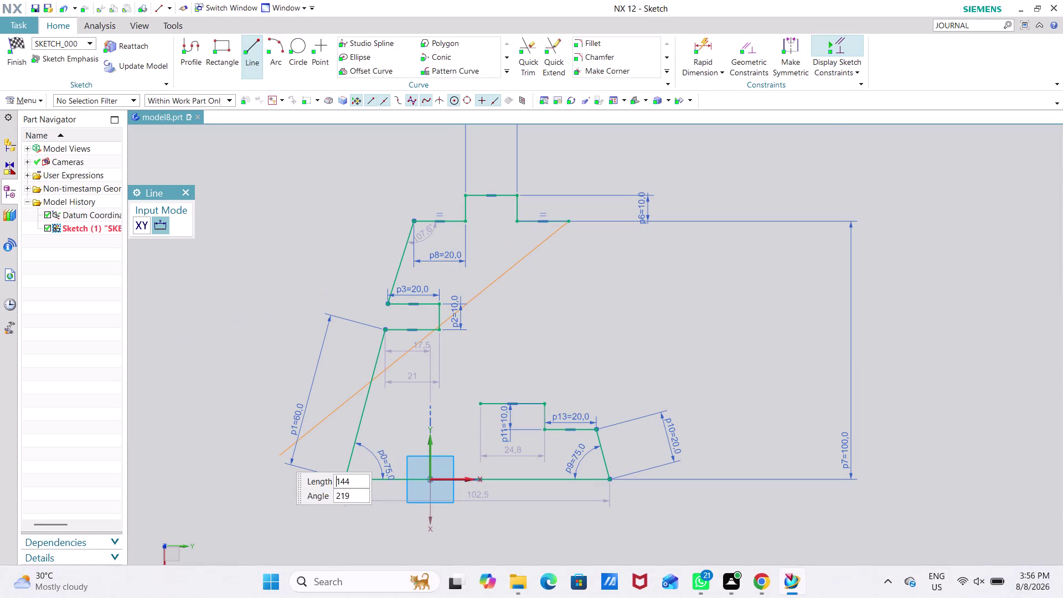
Exit line drawing and undo back until the slanted right edge is restored.
key(Escape)
key(Escape)
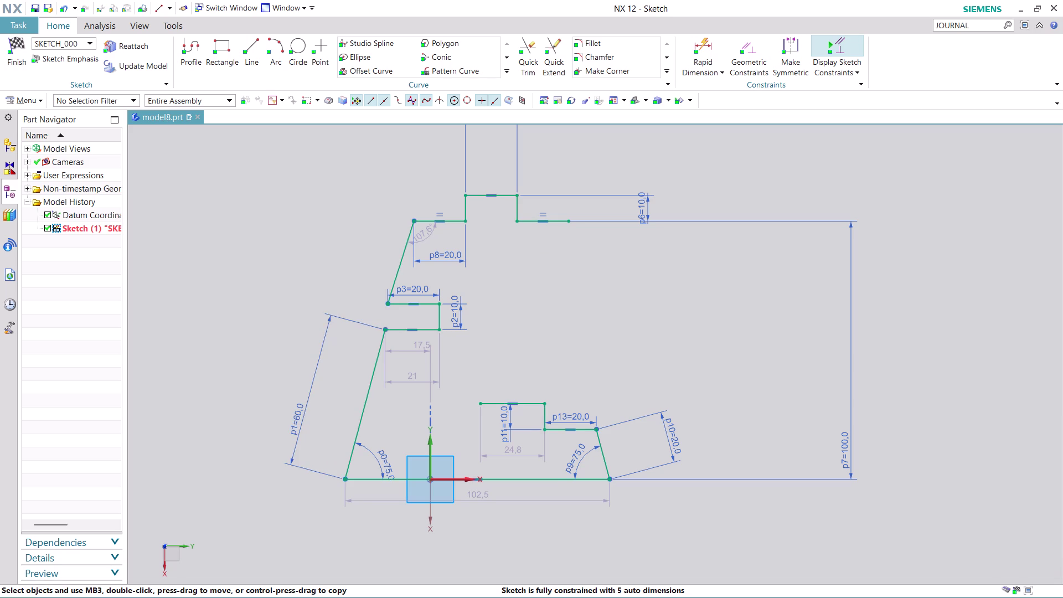
key(Escape)
key(Escape)
key(ctrl+z)
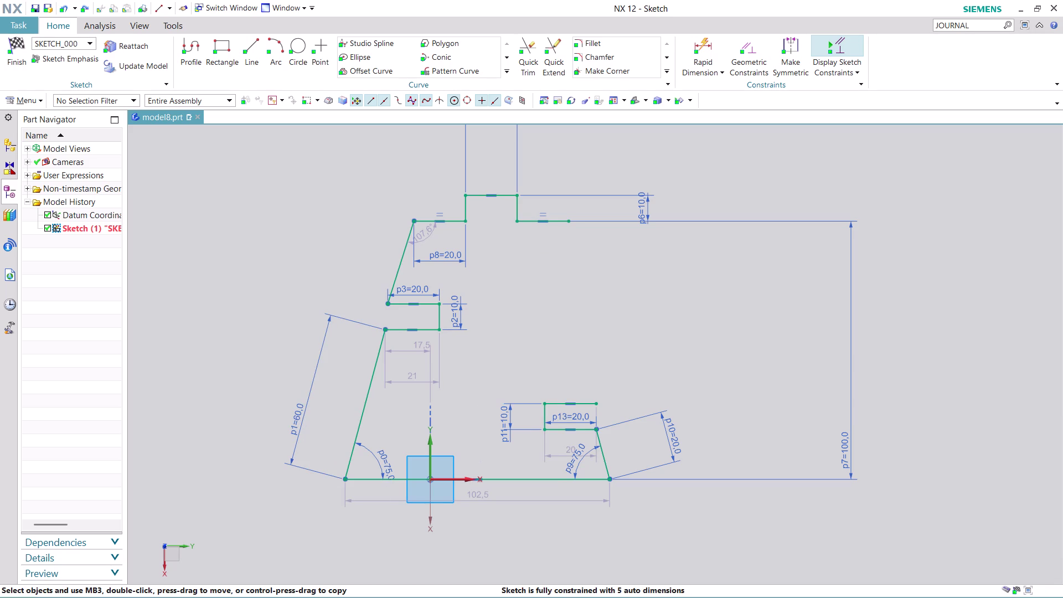
key(ctrl+z)
key(ctrl+z)
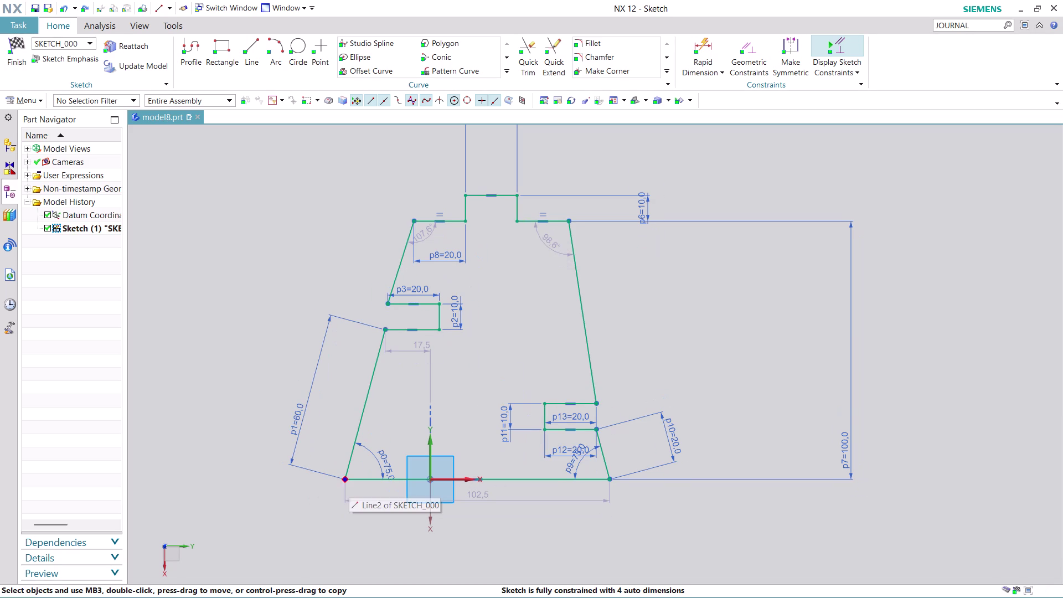
key(Escape)
Window-select every curve of the closed profile.
drag(329, 171, 616, 566)
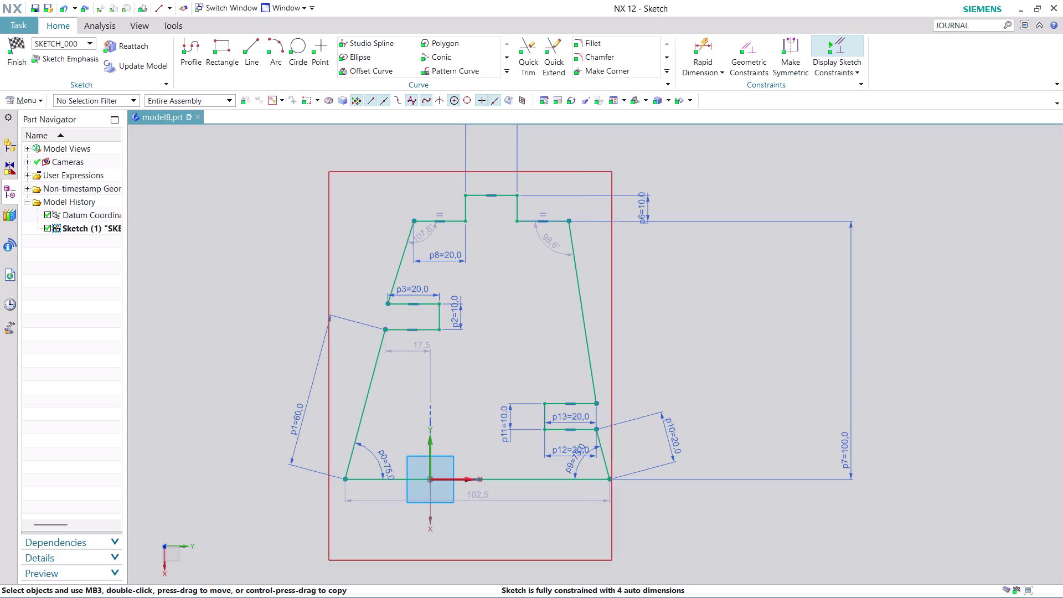
drag(617, 565, 665, 597)
drag(364, 195, 609, 532)
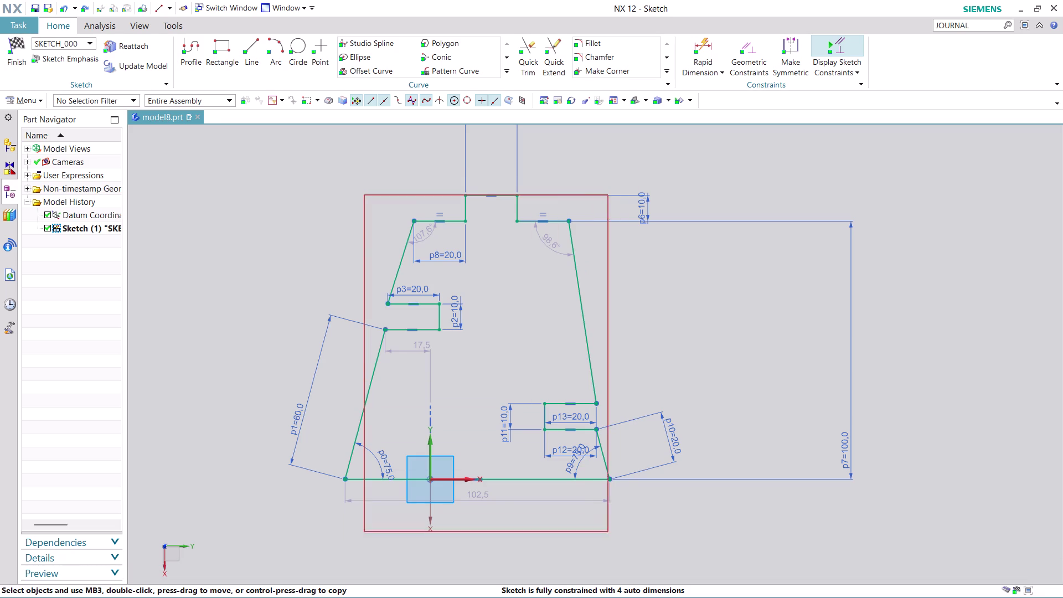
drag(609, 532, 621, 542)
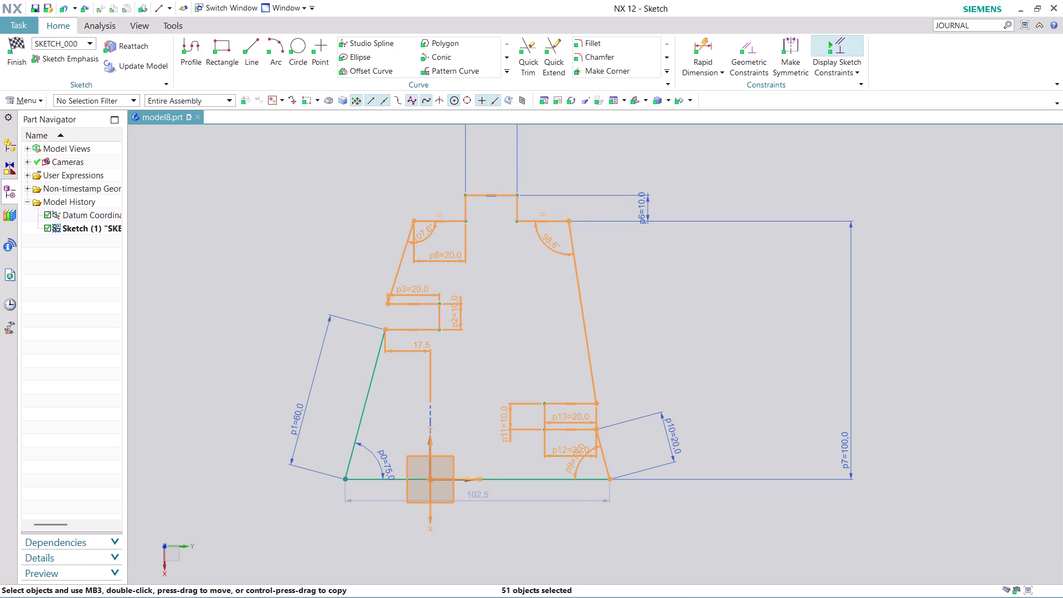
Undo recent sketch steps, removing the slanted right side edge.
key(ctrl+z)
key(ctrl+z)
key(ctrl+z)
key(ctrl+z)
key(ctrl+z)
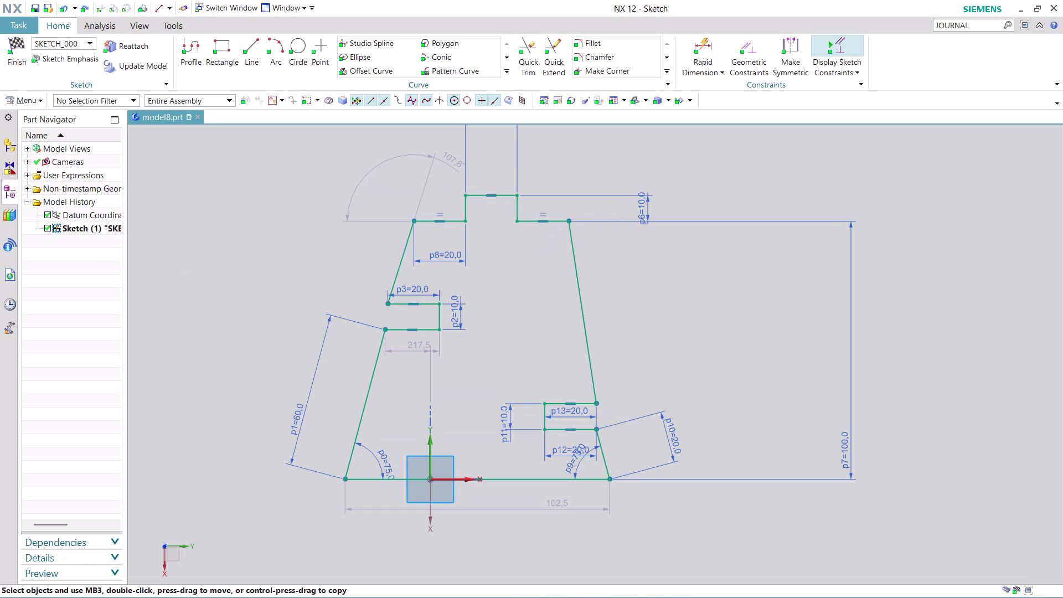
key(ctrl+z)
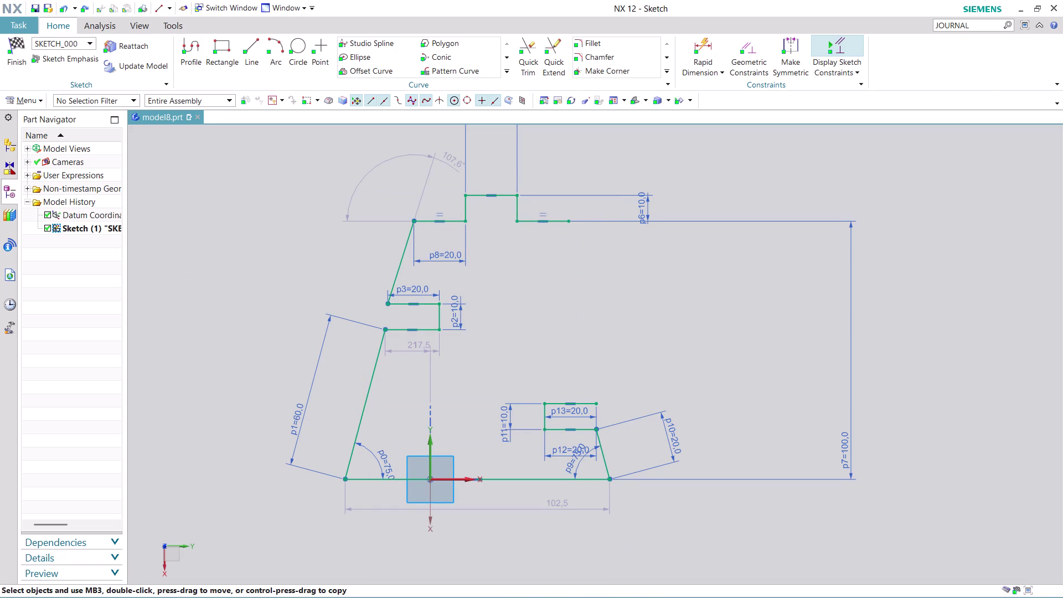
key(ctrl+z)
key(ctrl+z)
key(ctrl+z)
key(ctrl+z)
key(ctrl+z)
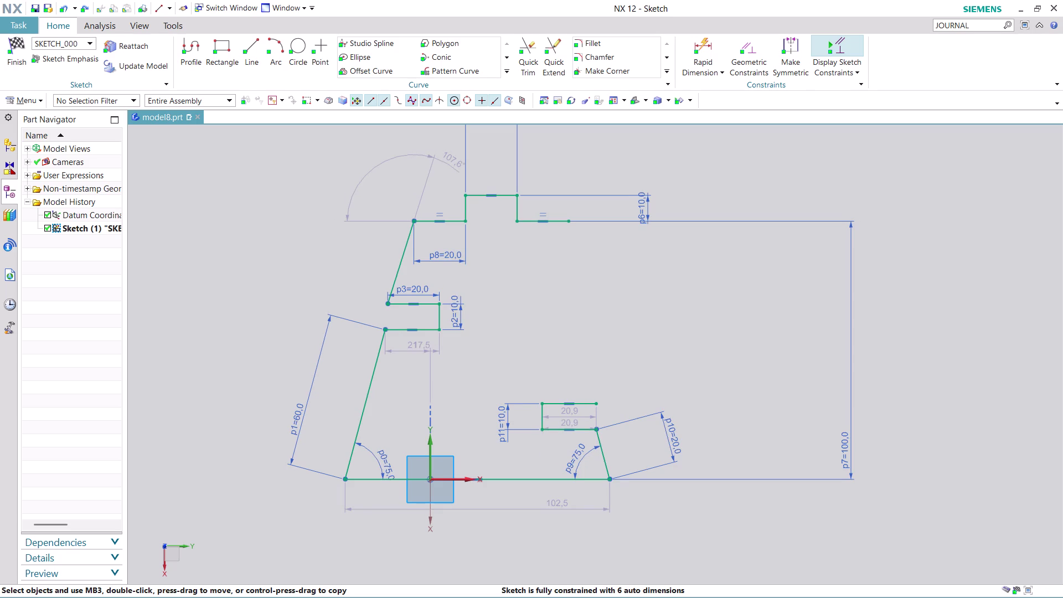
Undo further to remove the notch edges.
key(ctrl+z)
key(ctrl+z)
key(ctrl+z)
key(ctrl+z)
key(ctrl+z)
key(ctrl+z)
key(ctrl+z)
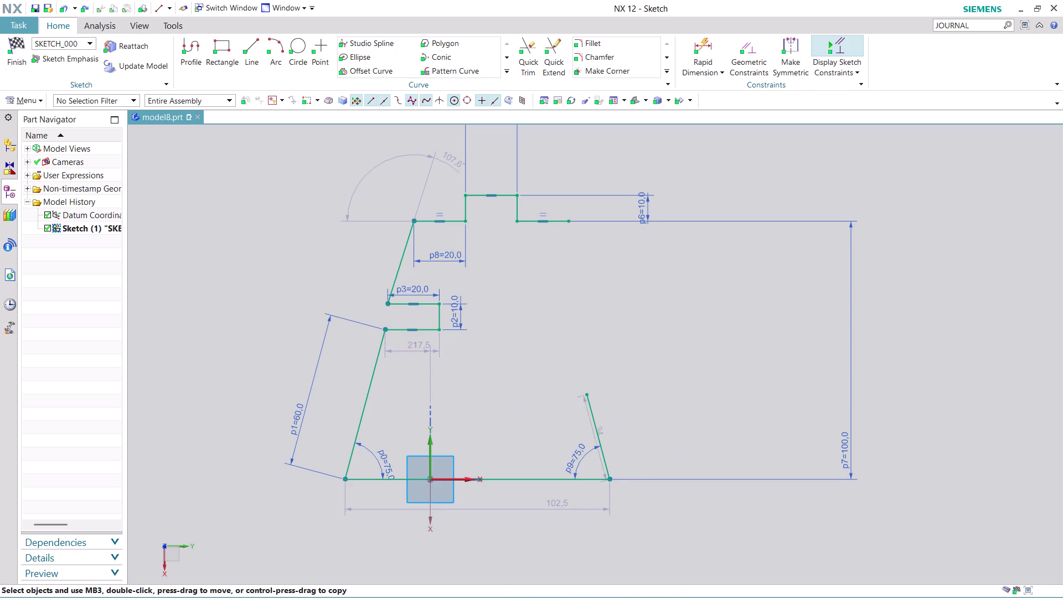
key(ctrl+z)
key(ctrl+z)
key(ctrl+z)
key(ctrl+z)
key(ctrl+z)
key(ctrl+z)
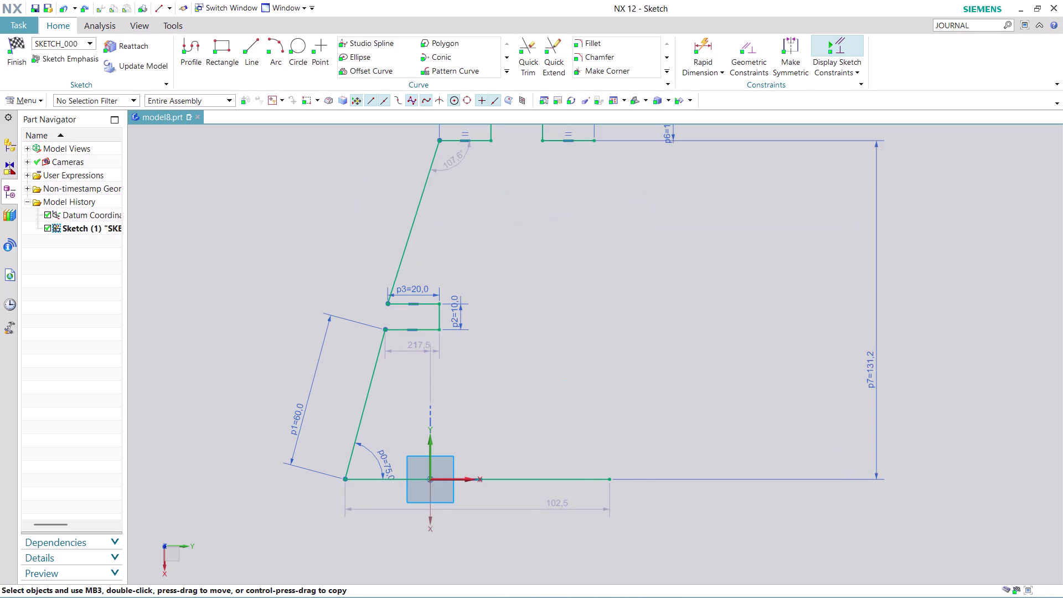
Undo further to remove the top edges of the outline.
key(ctrl+z)
key(ctrl+z)
key(ctrl+z)
key(ctrl+z)
key(ctrl+z)
key(ctrl+z)
key(ctrl+z)
key(ctrl+z)
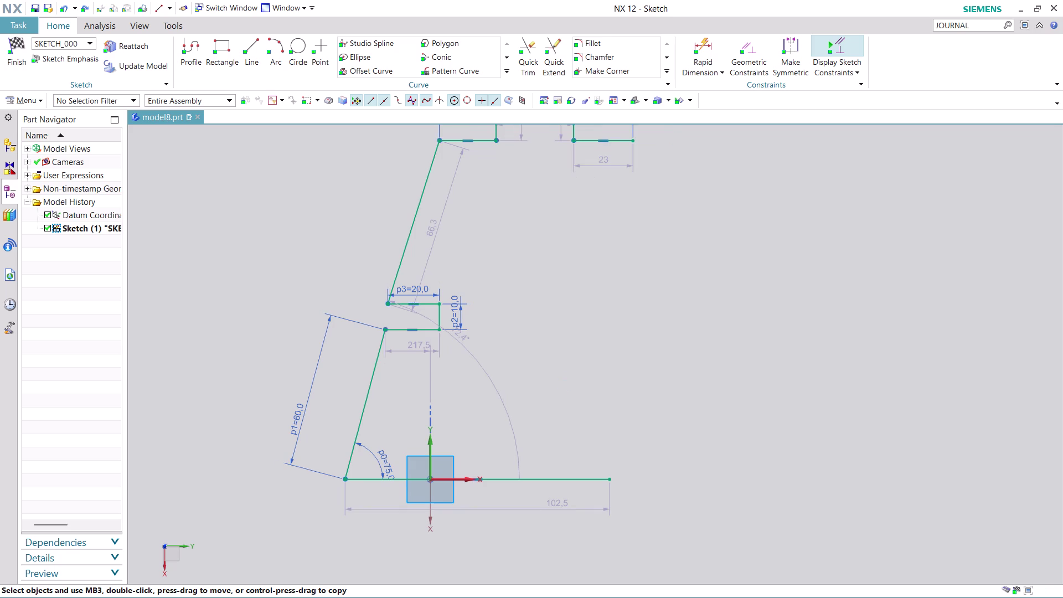
key(ctrl+z)
key(ctrl+z)
key(ctrl+z)
key(ctrl+z)
key(ctrl+z)
key(ctrl+z)
key(ctrl+z)
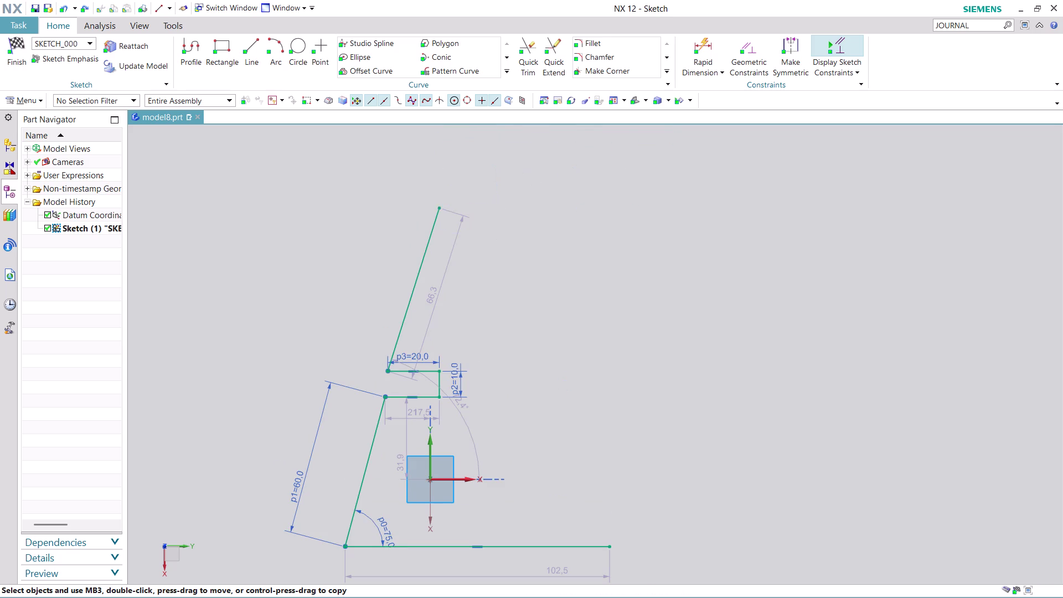
Undo the side step edges, leaving only the left slanted side and base line.
key(ctrl+z)
key(ctrl+z)
key(ctrl+z)
key(ctrl+z)
key(ctrl+z)
key(ctrl+z)
key(ctrl+z)
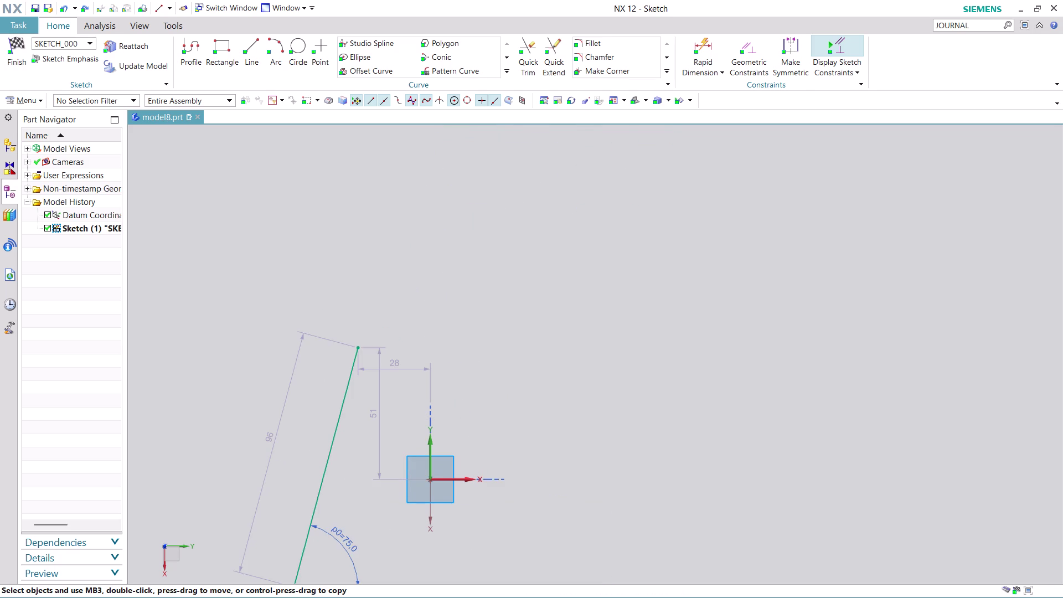
Drag the left corner farther left and pull the base line's right end back to about 87.5.
scroll(down, 3)
scroll(up, 3)
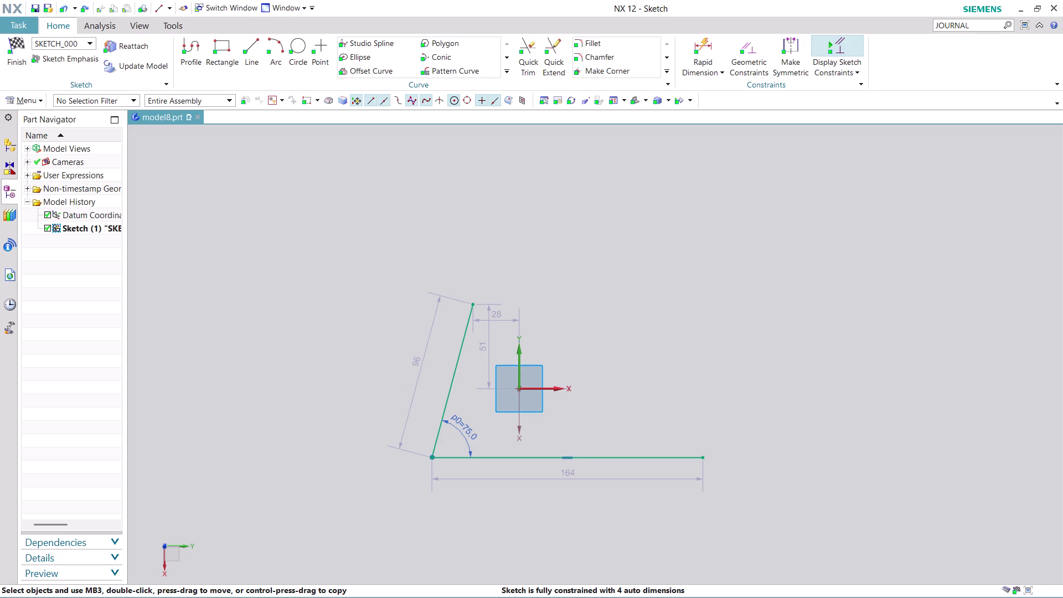
drag(450, 382, 321, 329)
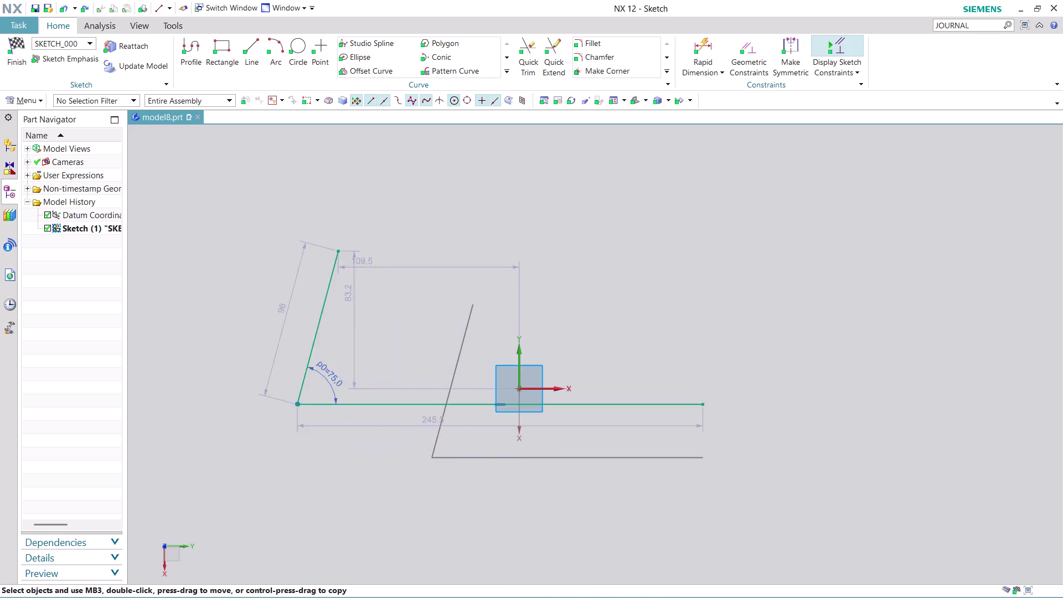
drag(321, 329, 171, 324)
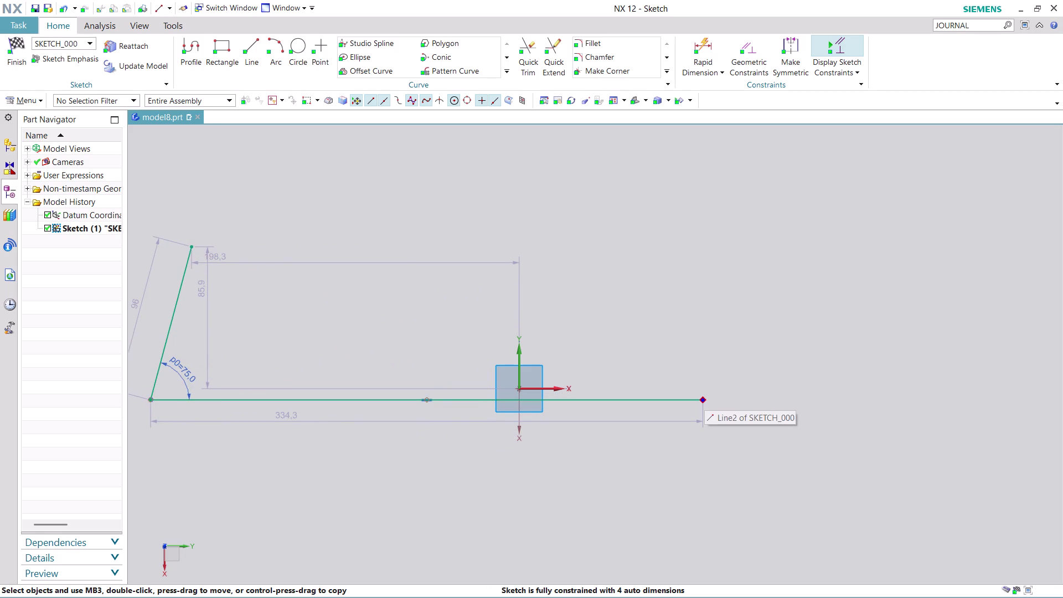
drag(702, 400, 297, 396)
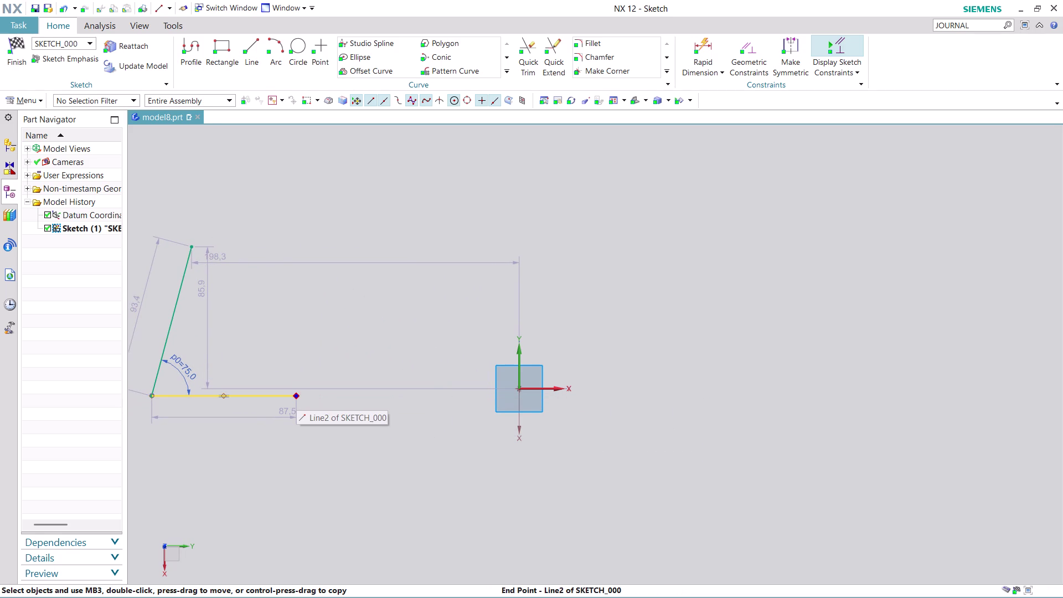
Zoom and pan to frame the shortened sketch.
scroll(down, 3)
scroll(up, 3)
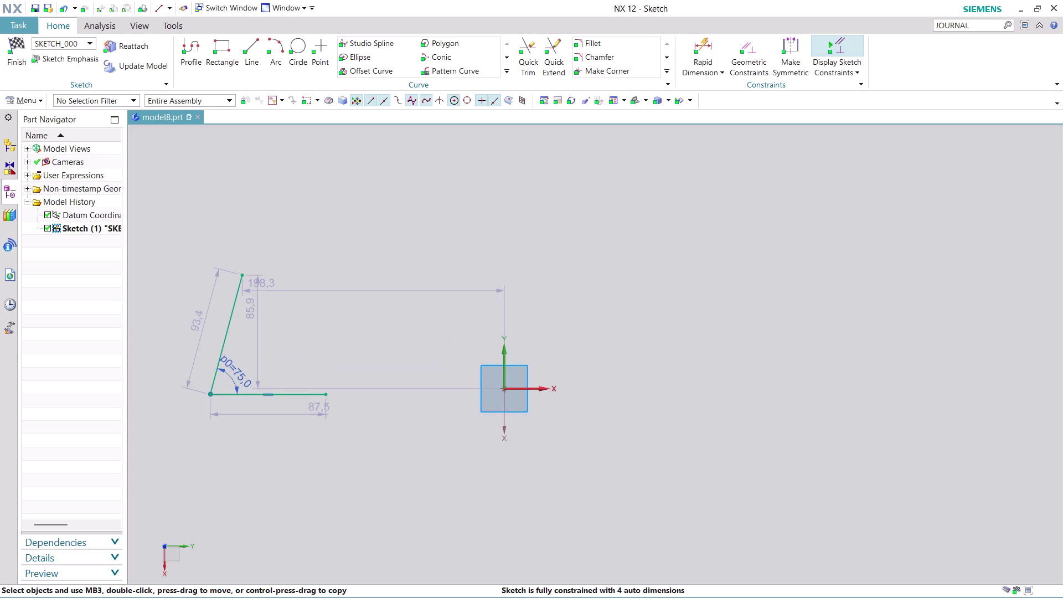
scroll(up, 3)
scroll(down, 3)
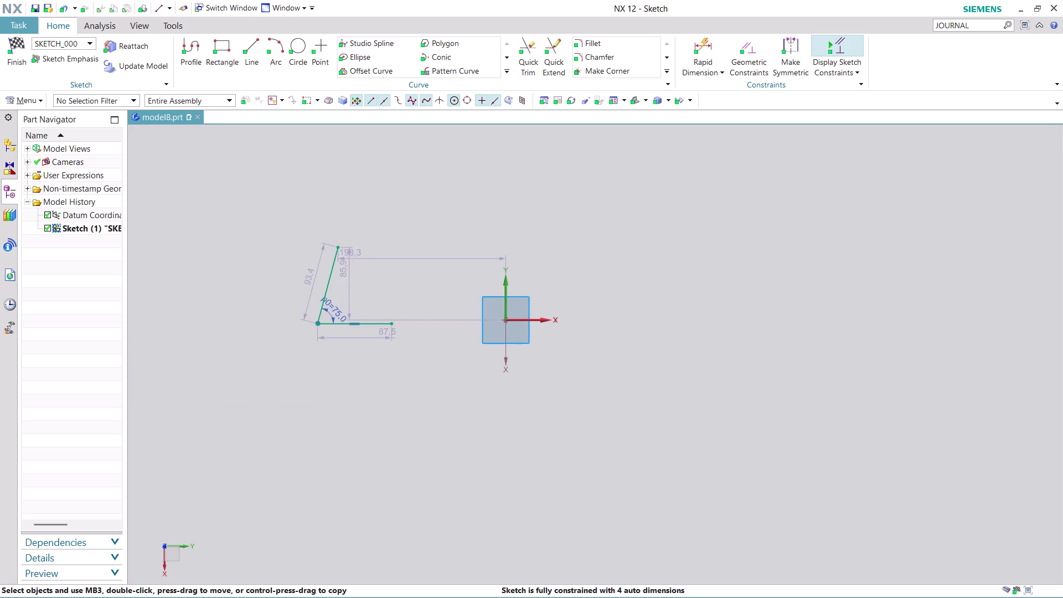
scroll(down, 3)
middle_drag(520, 195, 546, 289)
scroll(up, 3)
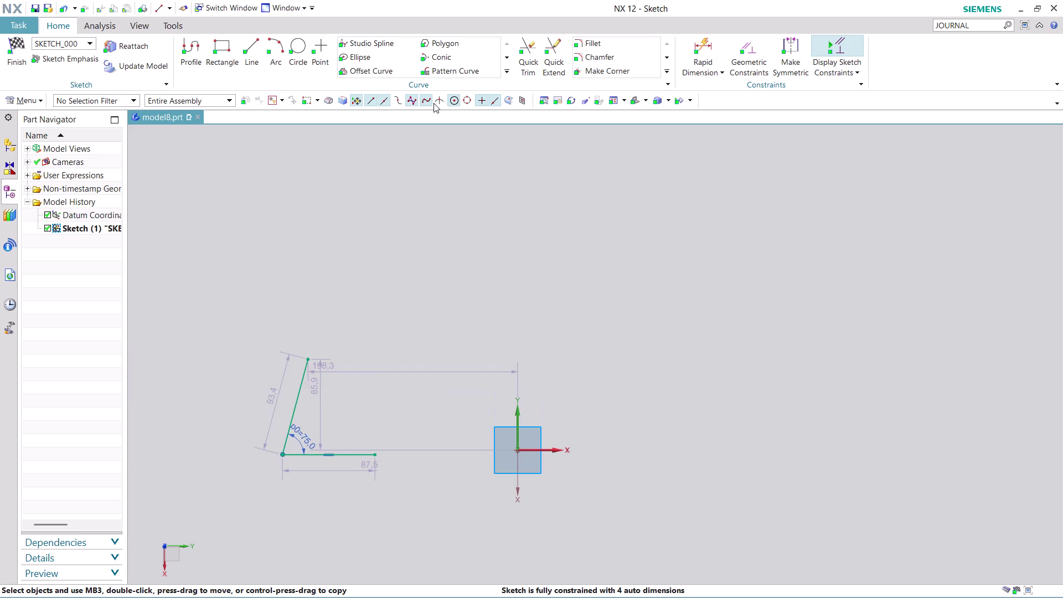
click(187, 46)
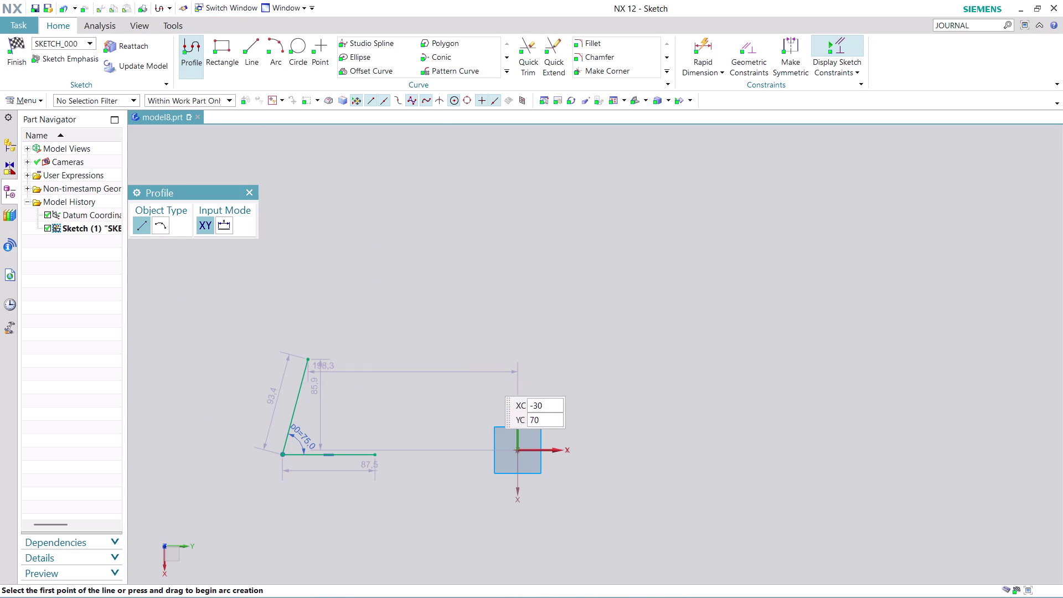
Draw a 265-long vertical line up from the origin and convert it to reference.
click(518, 453)
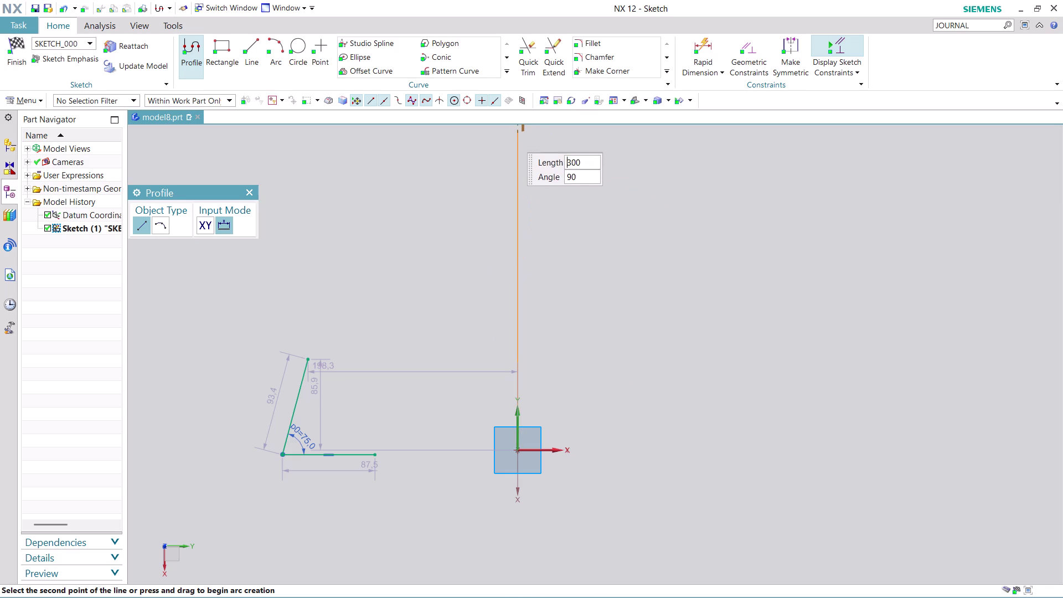
click(522, 168)
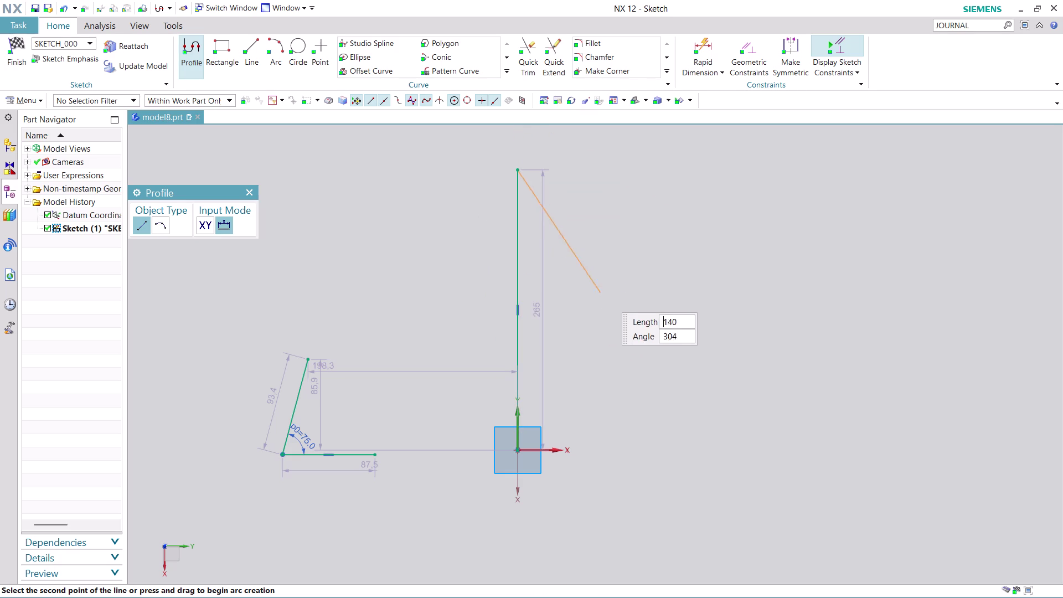
key(Escape)
key(Escape)
right_click(516, 237)
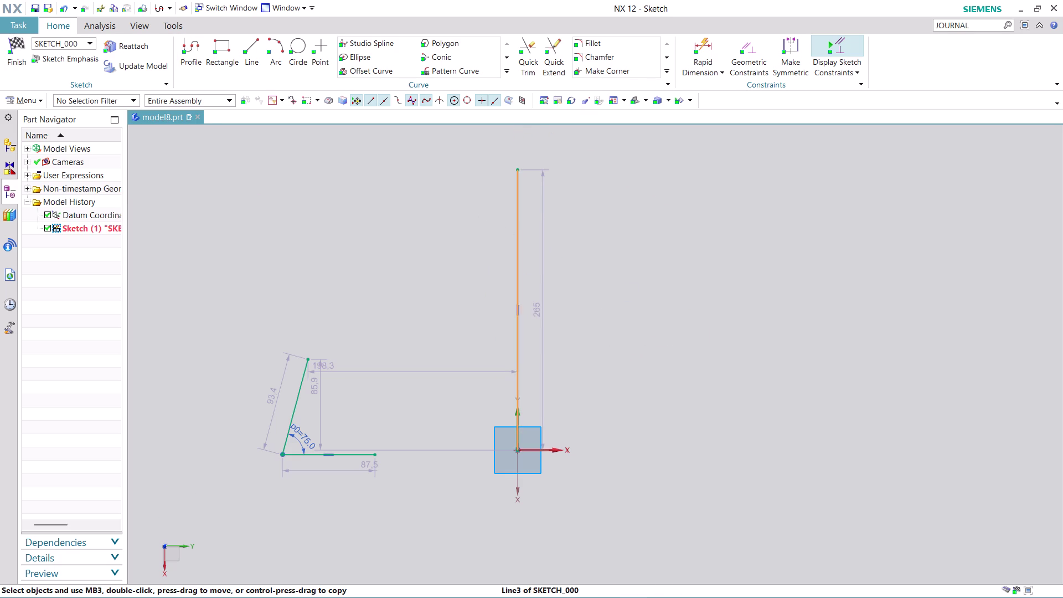
click(599, 387)
scroll(down, 3)
scroll(up, 3)
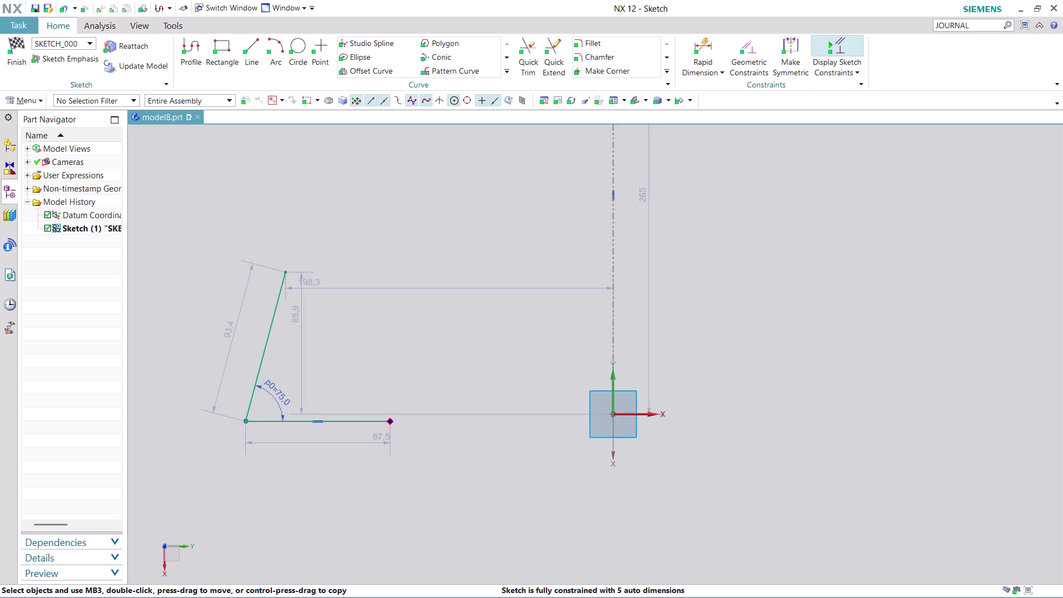
Stretch the base line's end back onto the sketch origin and reframe the view.
drag(390, 423, 592, 418)
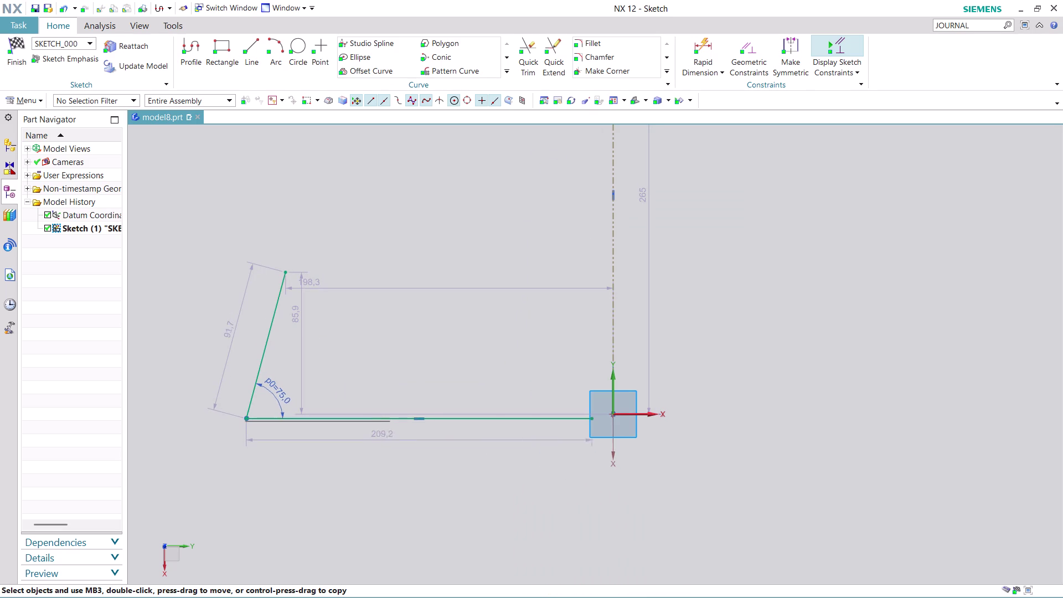
drag(592, 419, 619, 400)
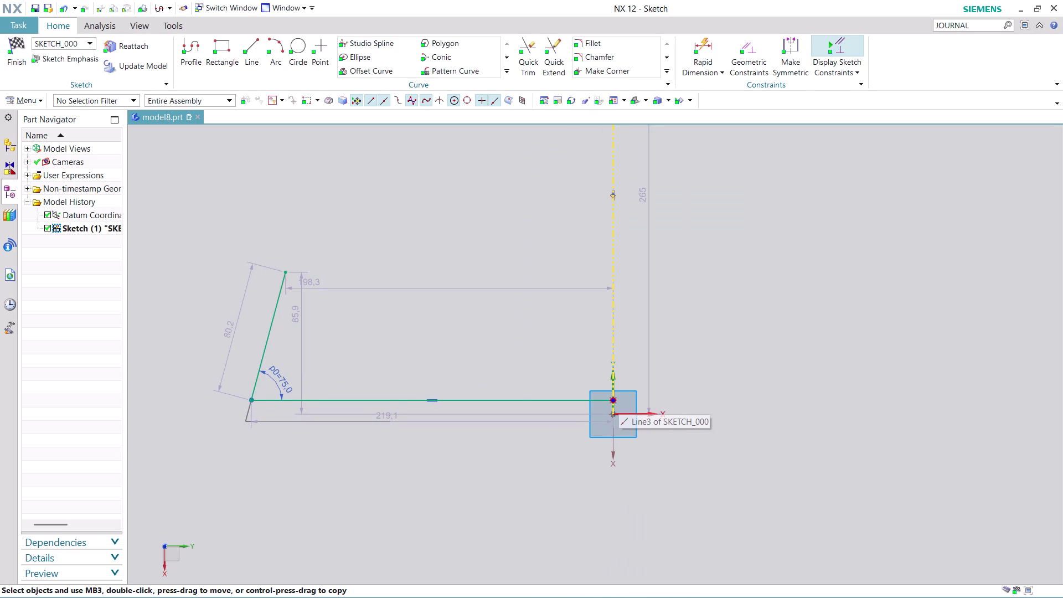
drag(618, 400, 616, 401)
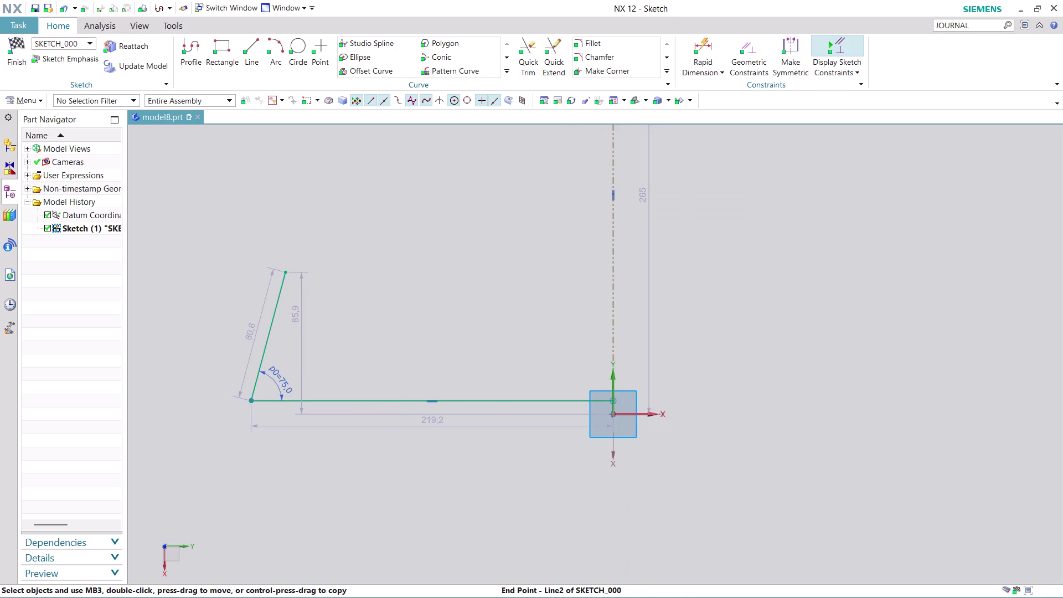
scroll(down, 3)
scroll(up, 3)
scroll(down, 3)
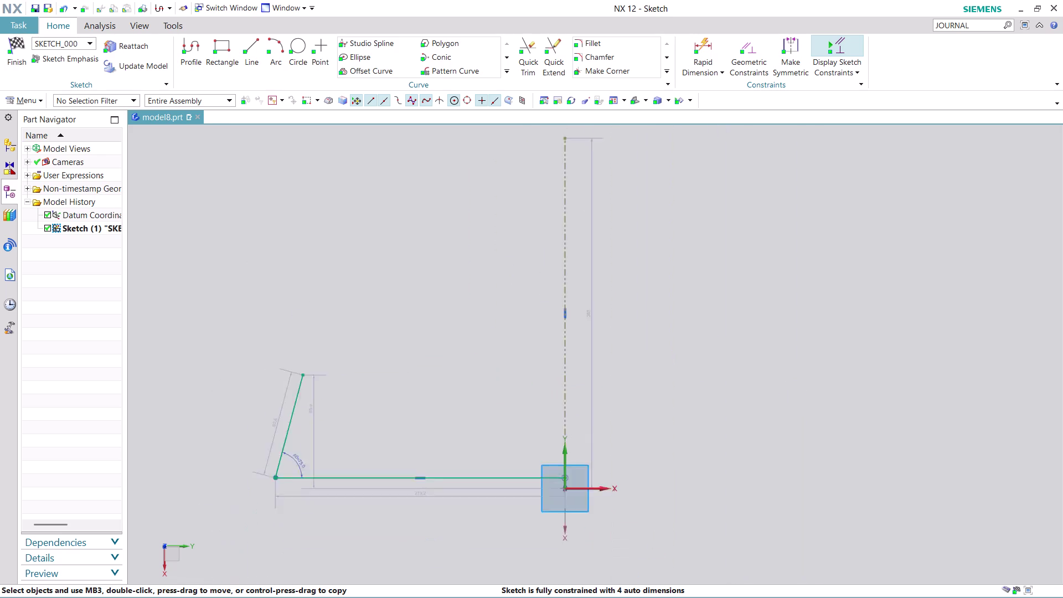
scroll(down, 3)
drag(324, 361, 416, 360)
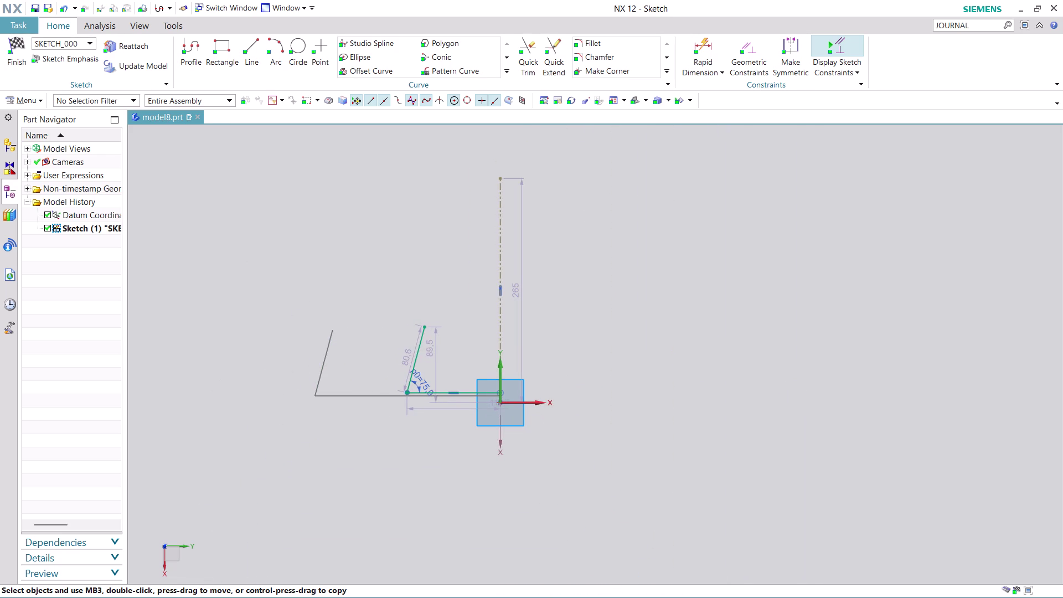
drag(416, 360, 390, 361)
scroll(up, 3)
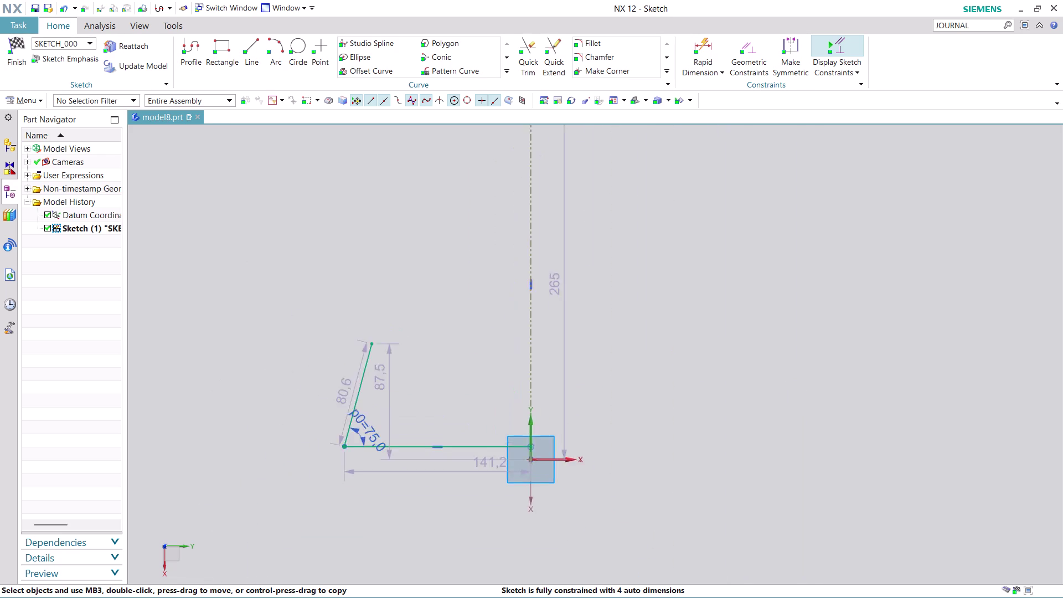
scroll(up, 3)
scroll(down, 3)
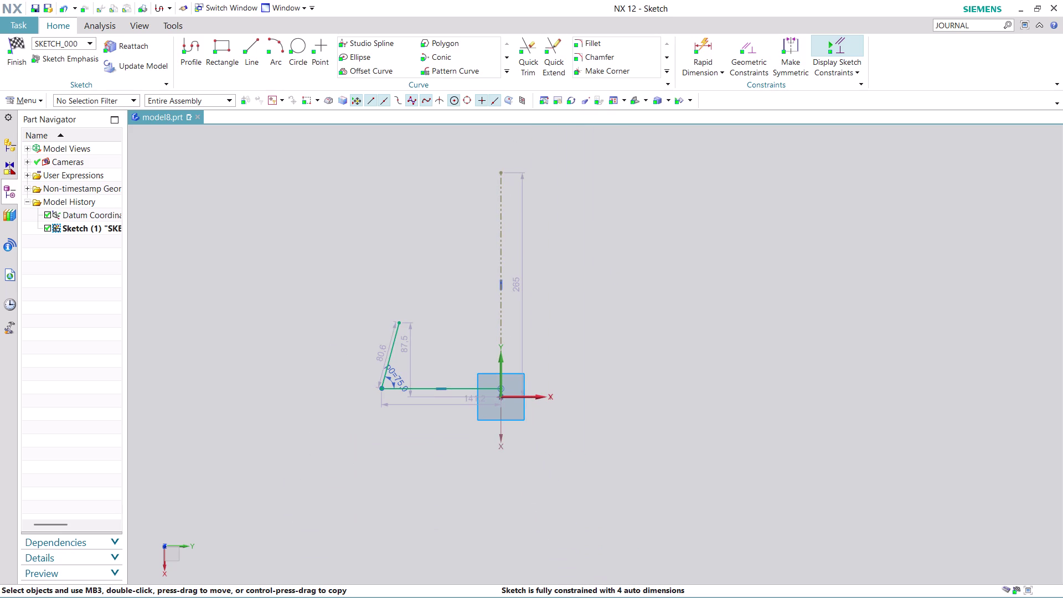
scroll(up, 3)
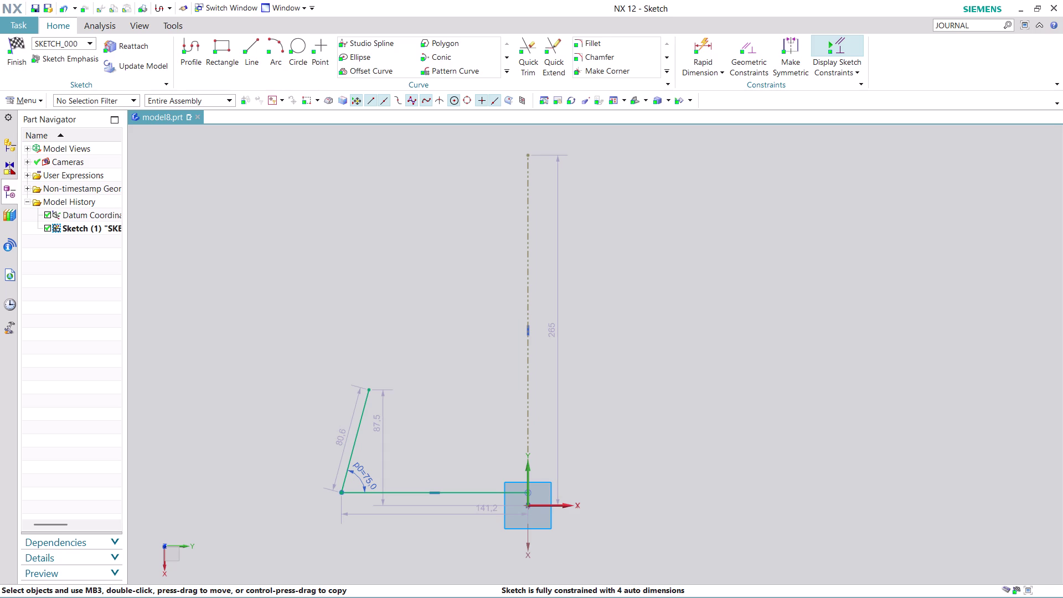
Stretch the 75° slanted side's top end upward to about 215 tall.
drag(366, 390, 384, 286)
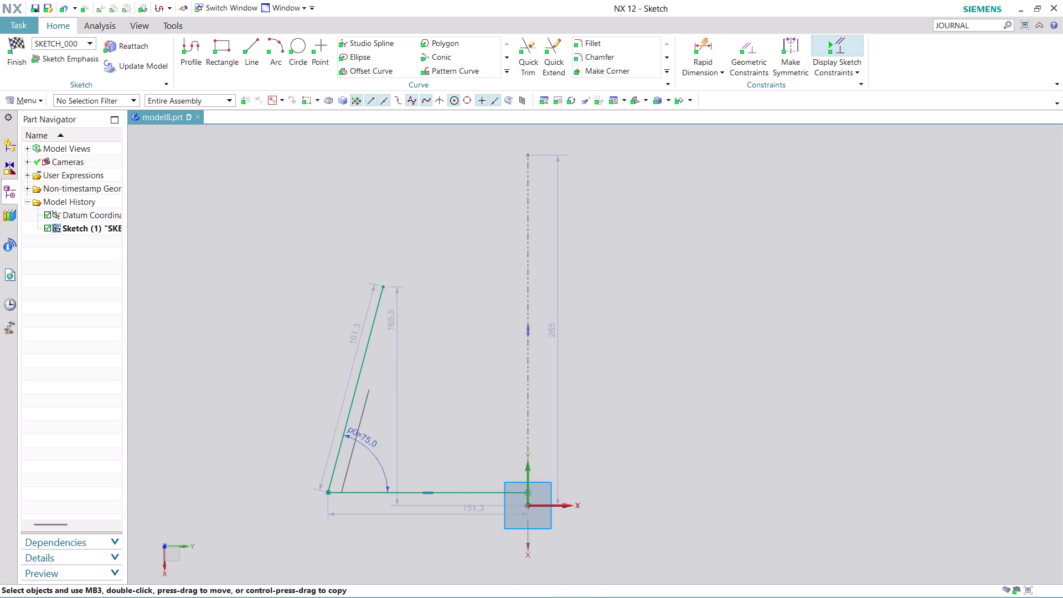
drag(384, 286, 409, 224)
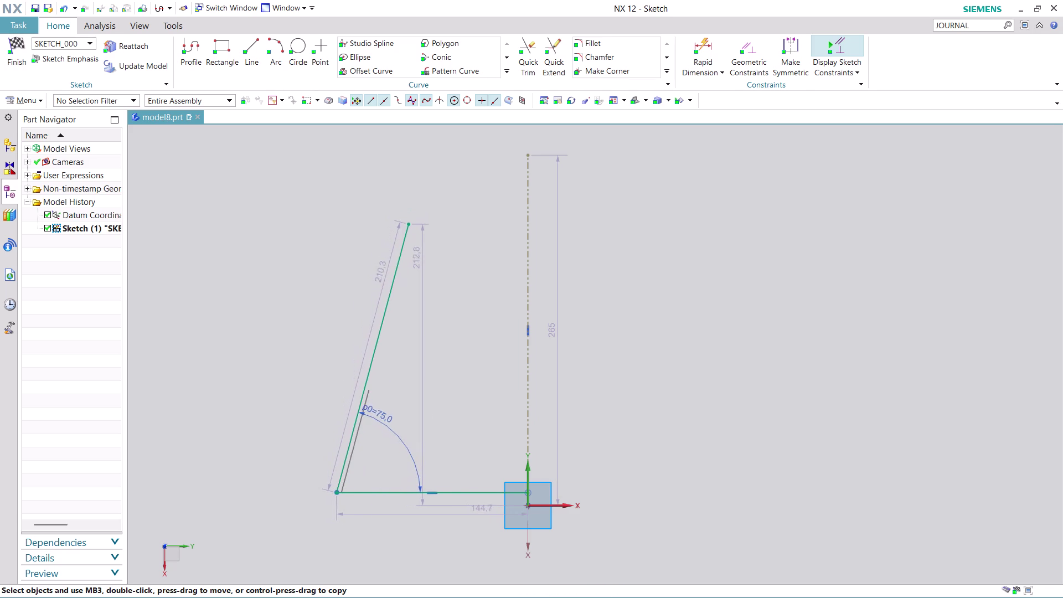
drag(409, 223, 409, 242)
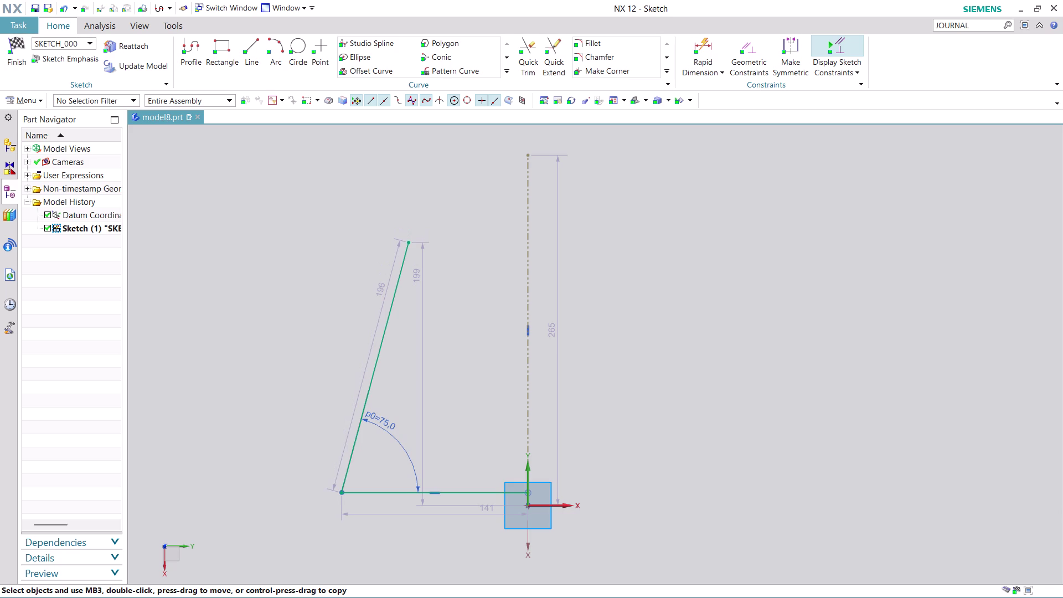
drag(408, 242, 408, 239)
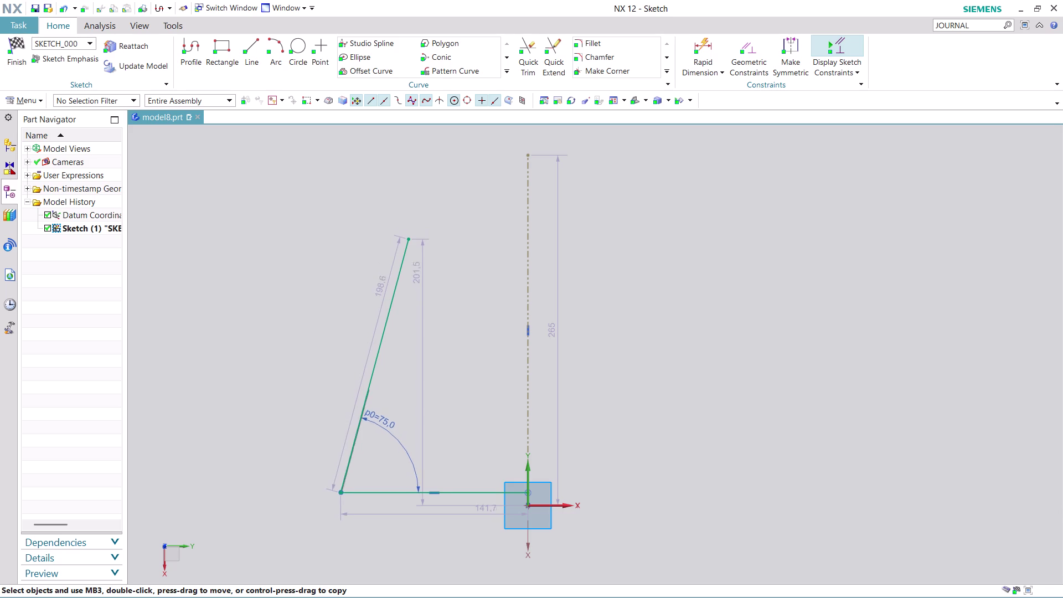
drag(408, 239, 408, 222)
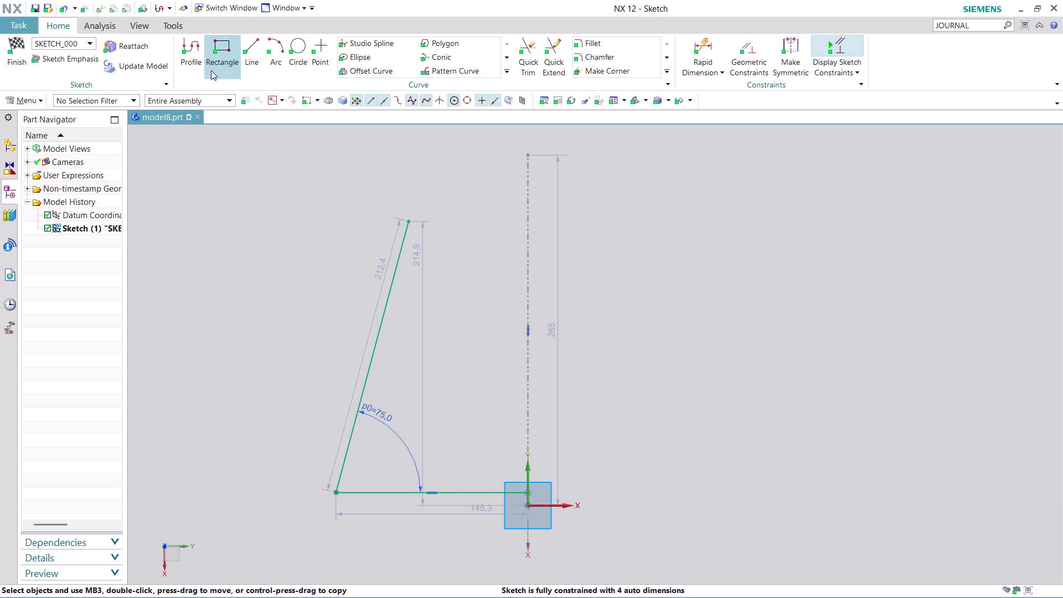
click(185, 45)
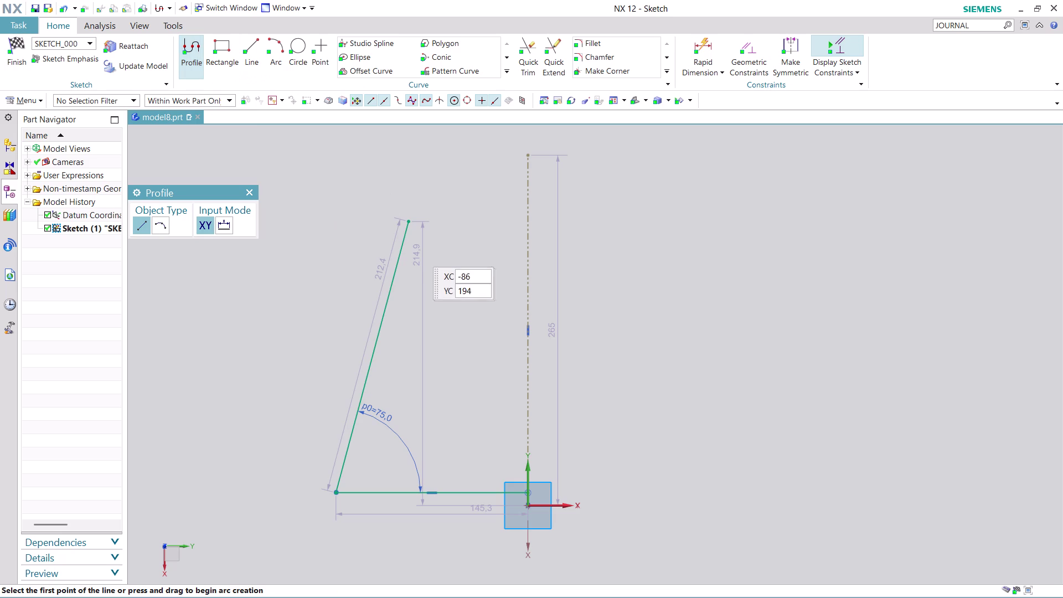
Draw a horizontal ledge, short vertical step and top line ending on the centreline.
click(410, 222)
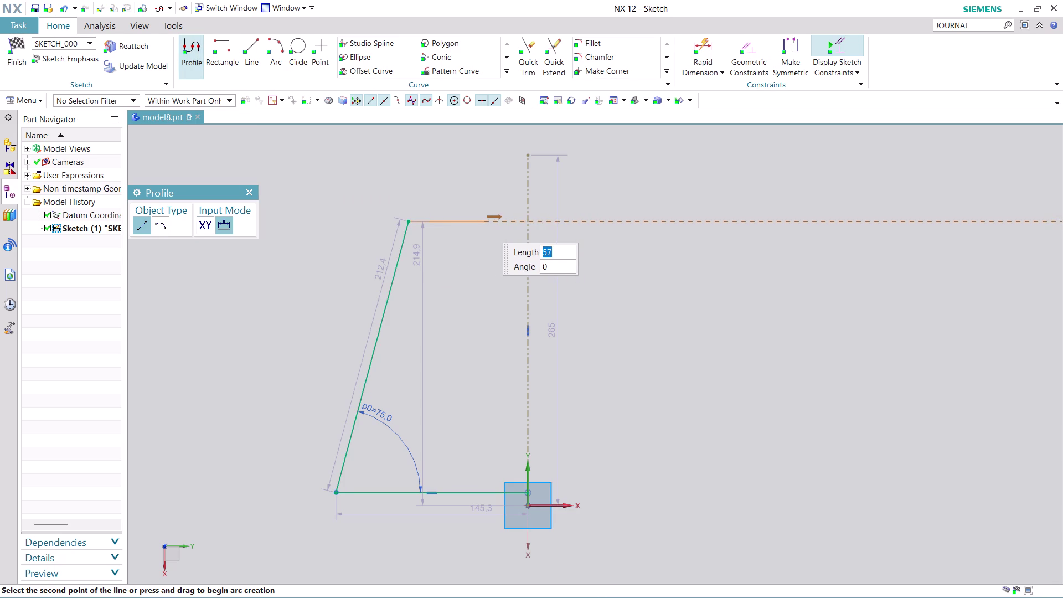
click(474, 227)
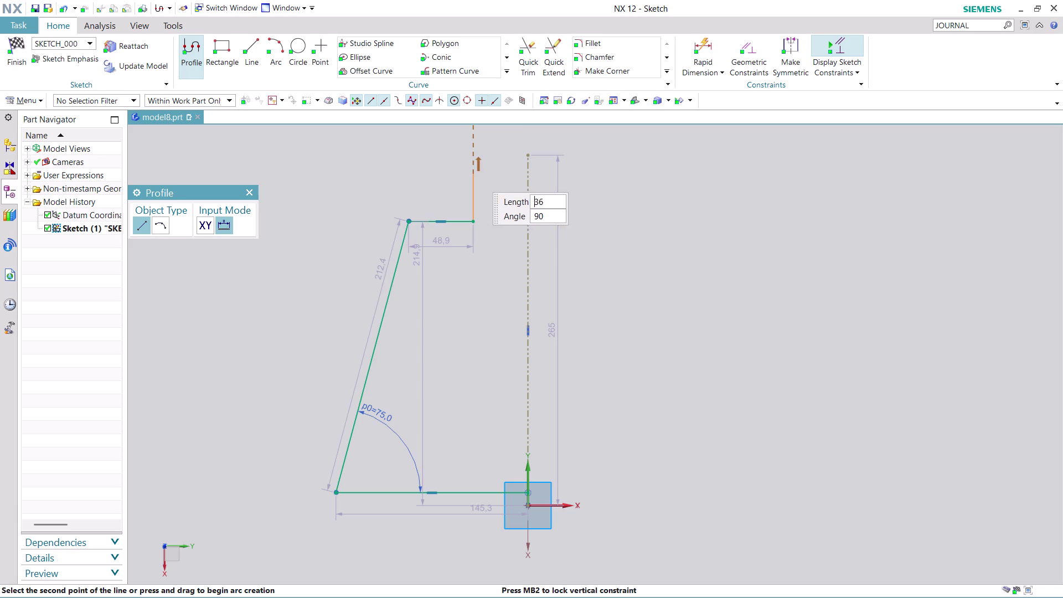
click(477, 183)
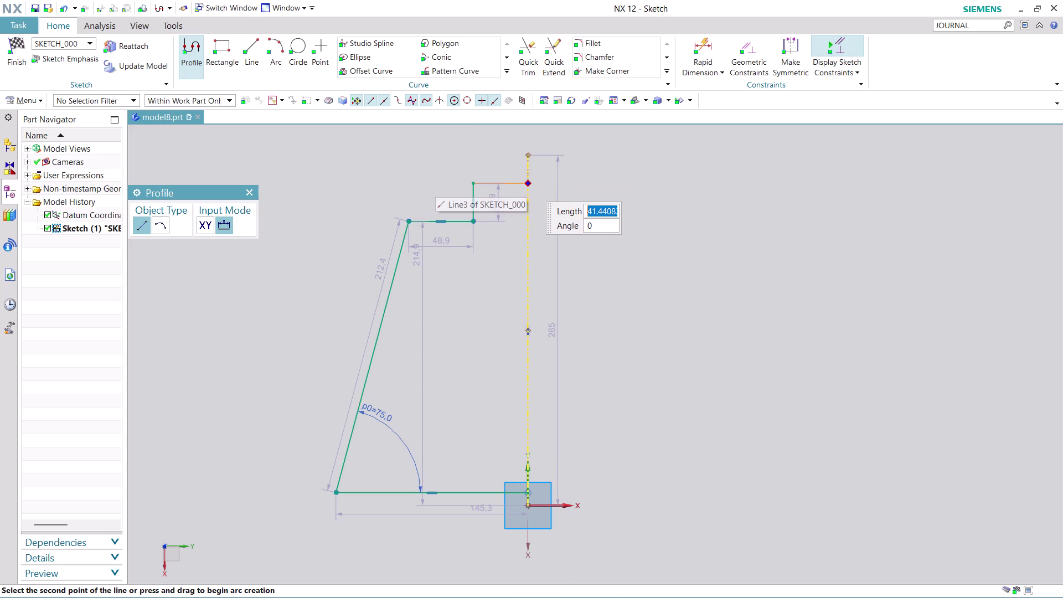
click(528, 184)
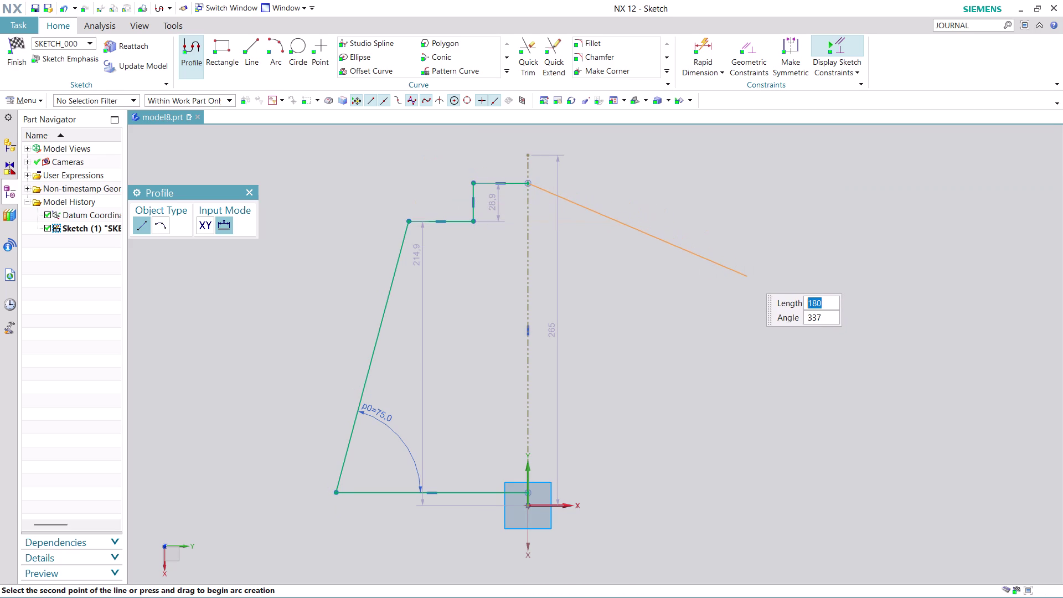
key(Escape)
key(Escape)
scroll(up, 3)
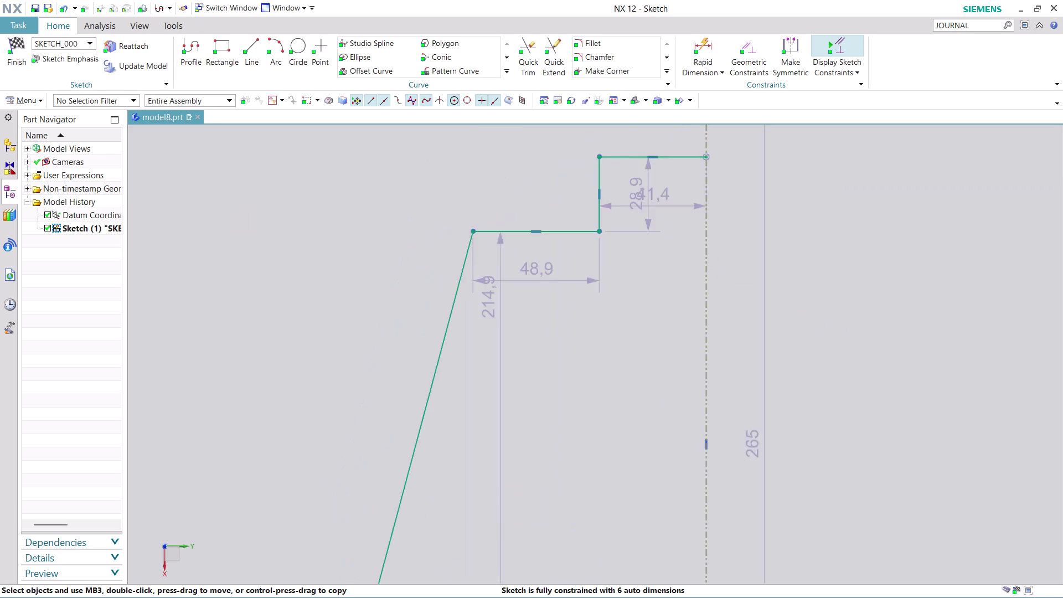
scroll(down, 3)
scroll(up, 3)
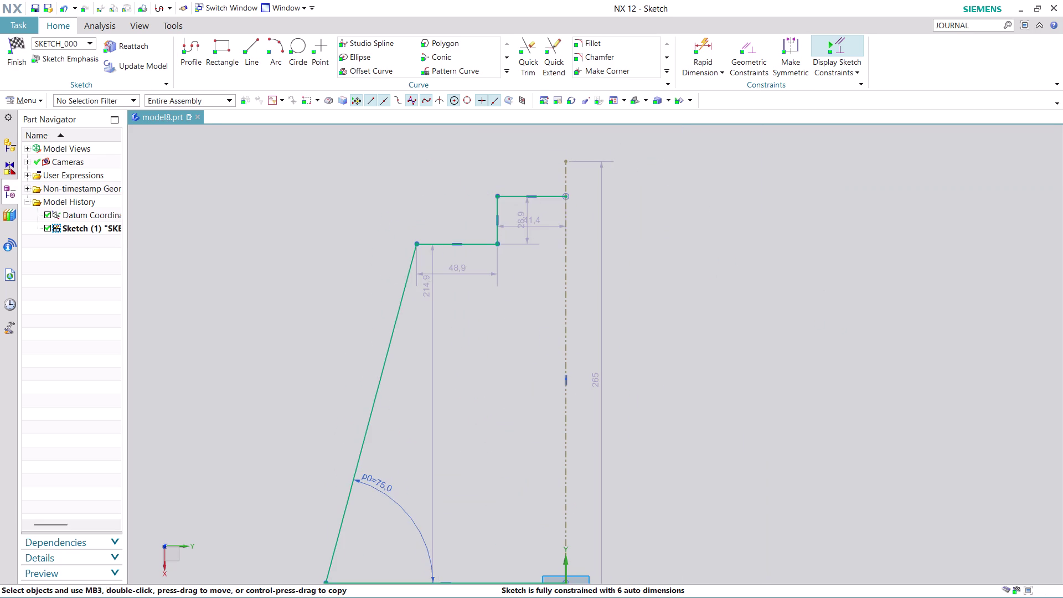
scroll(down, 3)
scroll(up, 3)
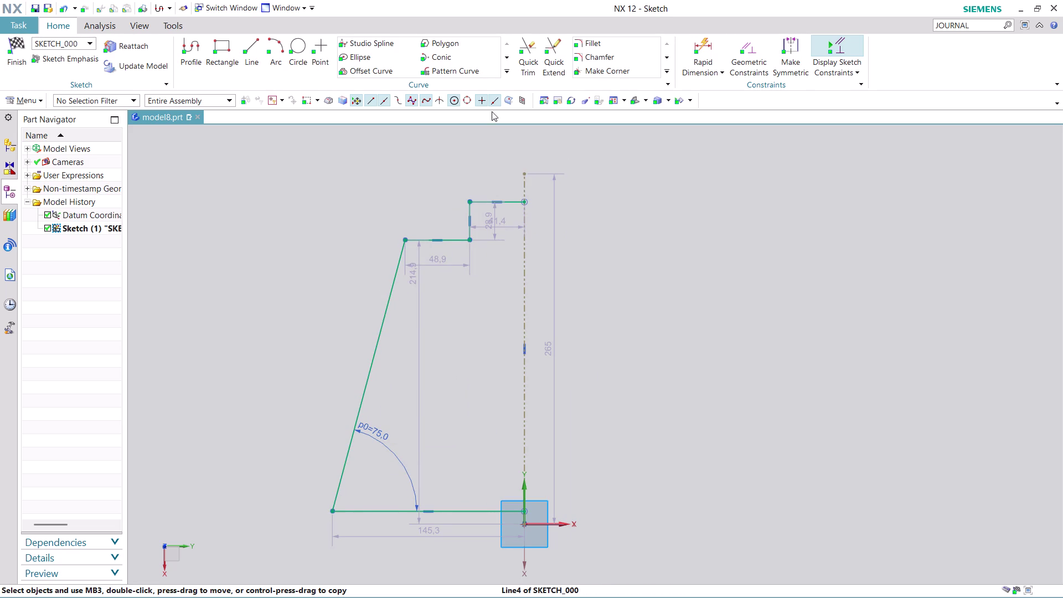
click(700, 38)
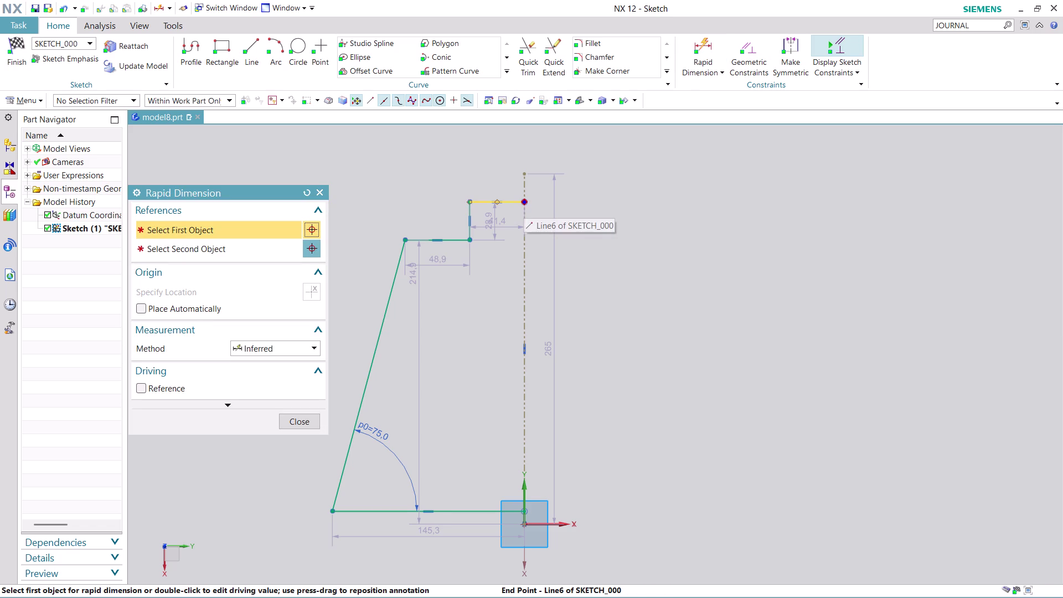
Dimension the top corner's horizontal distance to the centreline as 30.
click(525, 203)
click(407, 240)
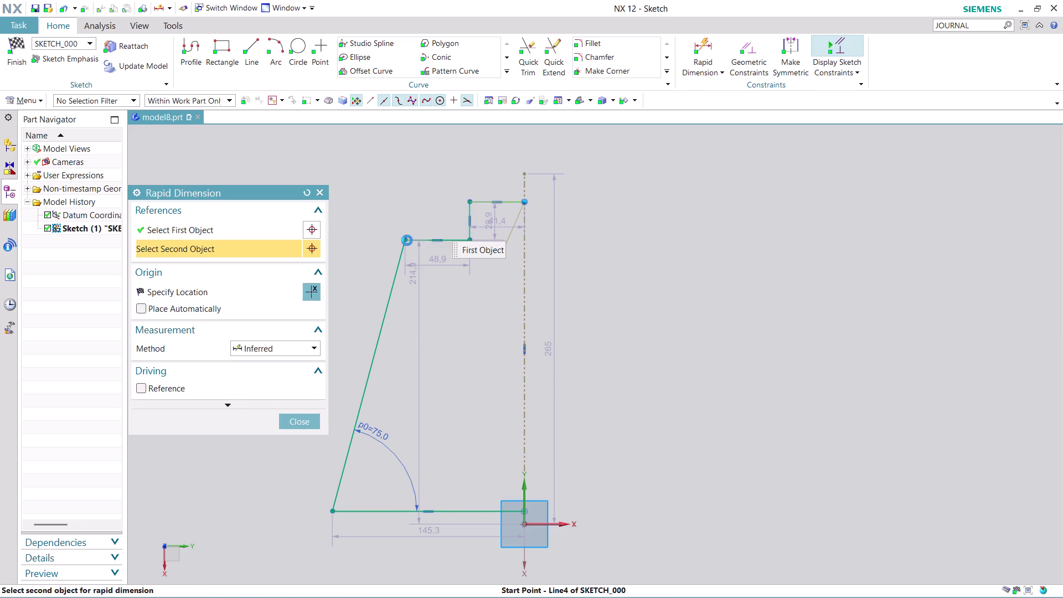
click(449, 146)
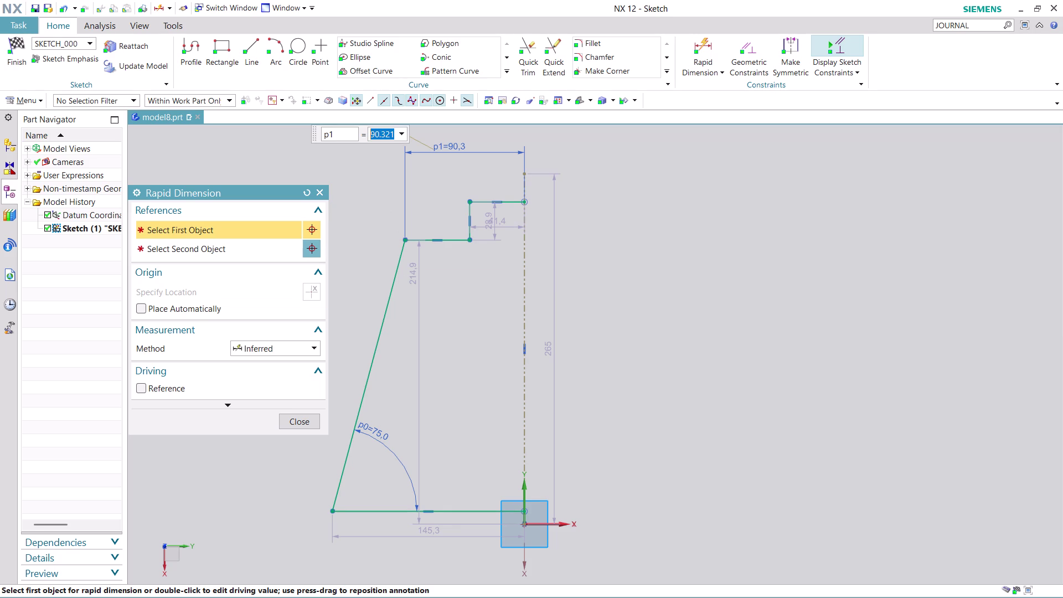
text(30)
key(Return)
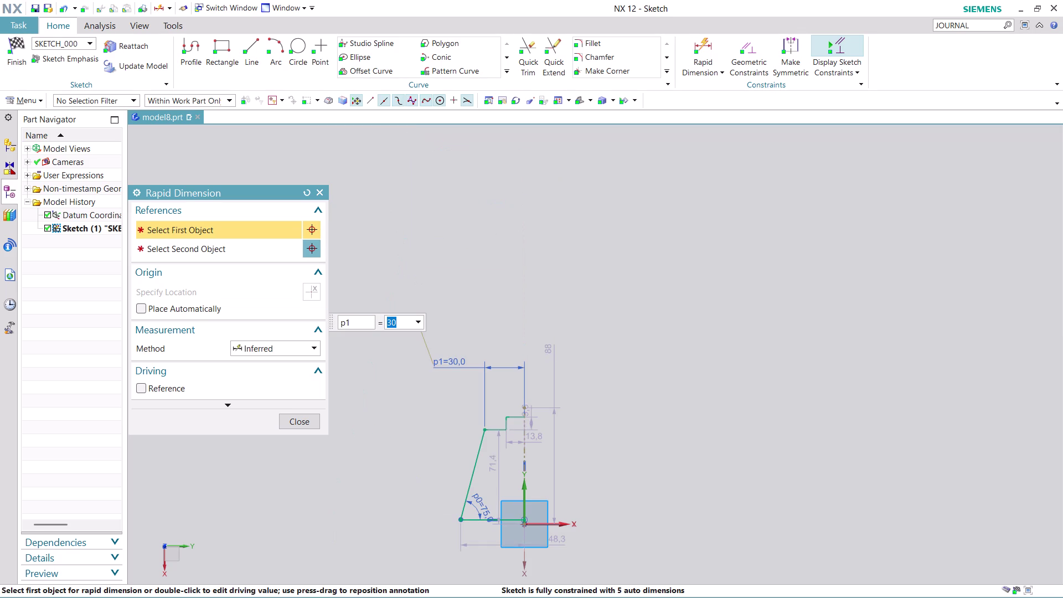
click(300, 418)
scroll(down, 3)
scroll(up, 3)
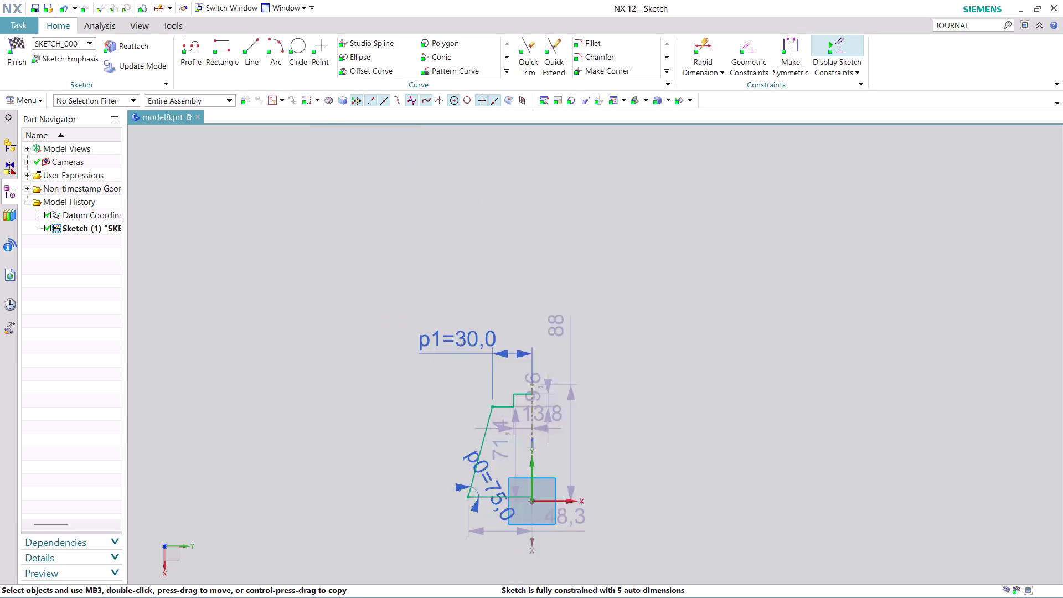
scroll(up, 3)
scroll(up, 3)
scroll(down, 3)
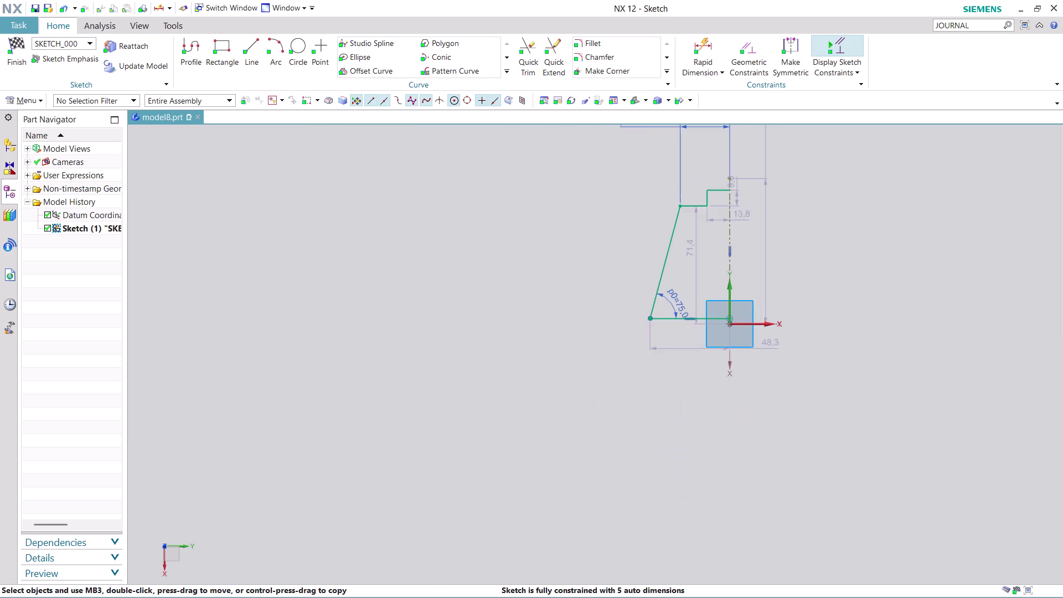
scroll(up, 3)
scroll(up, 3)
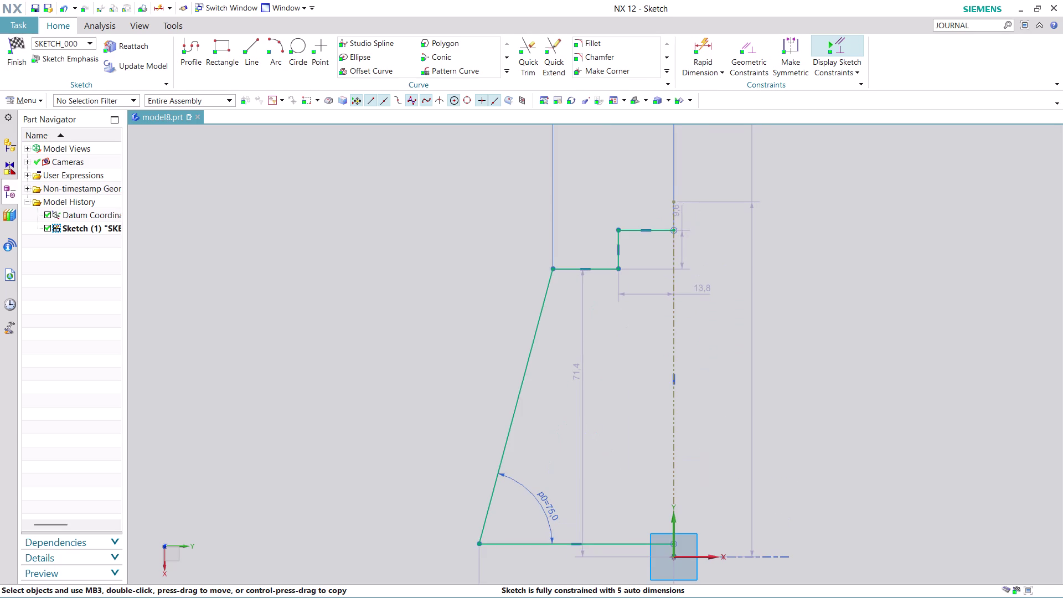
scroll(down, 3)
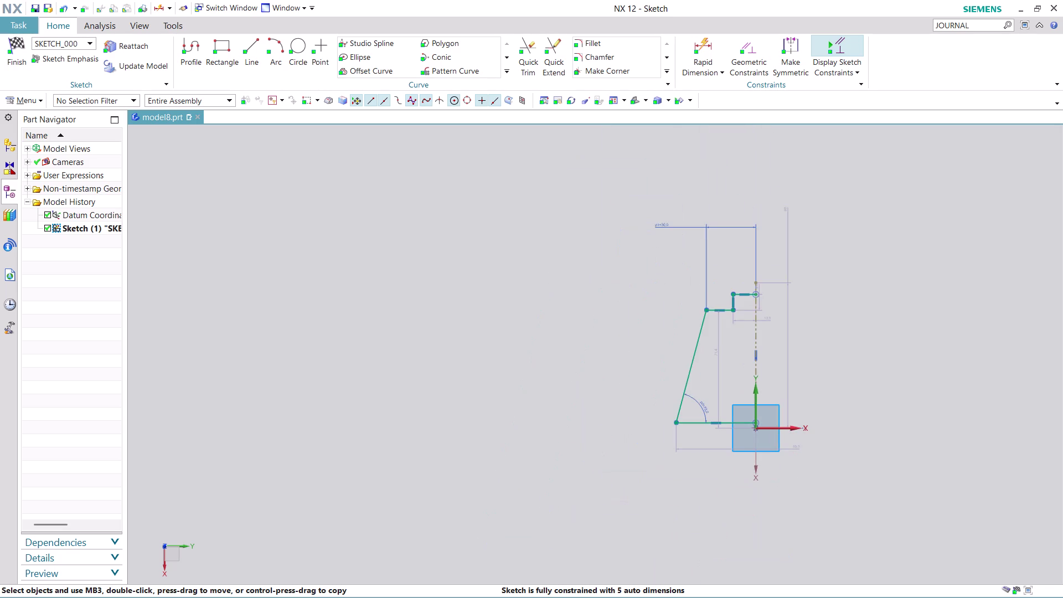
scroll(up, 3)
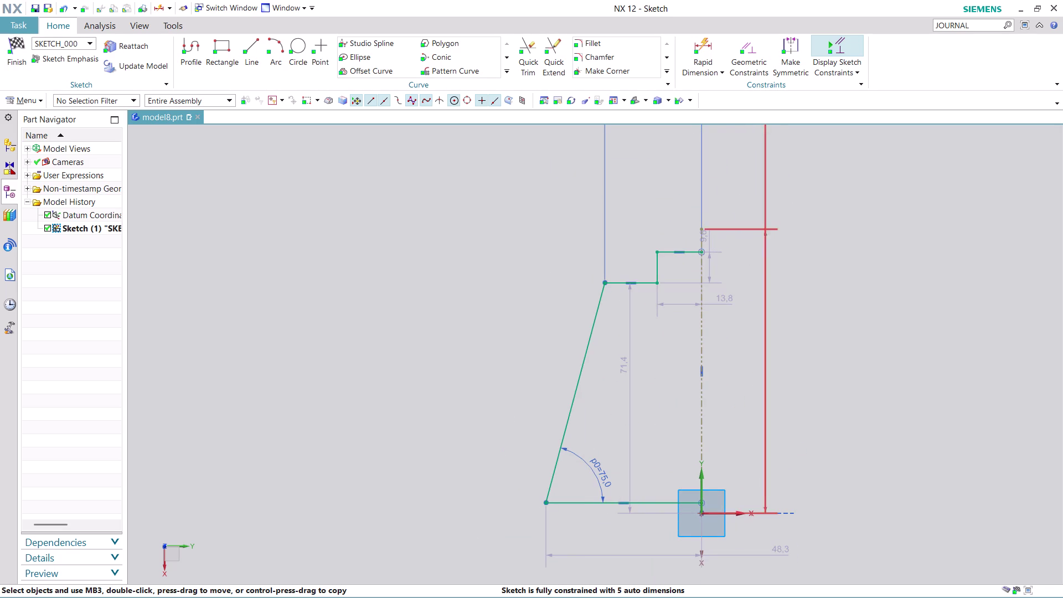
Set the notch step height dimension to 10 mm.
click(707, 40)
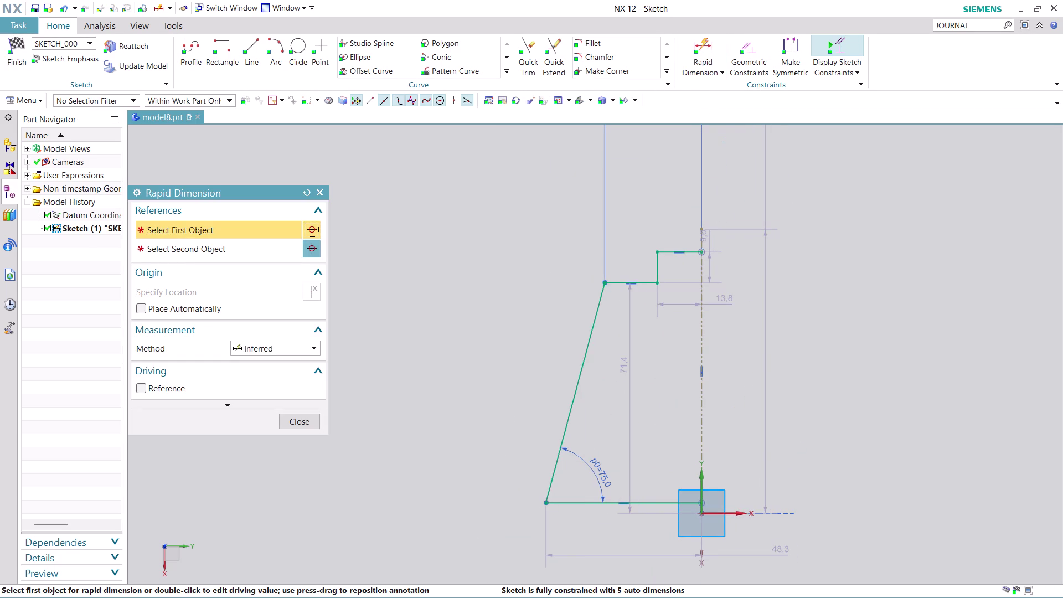
click(670, 254)
key(Escape)
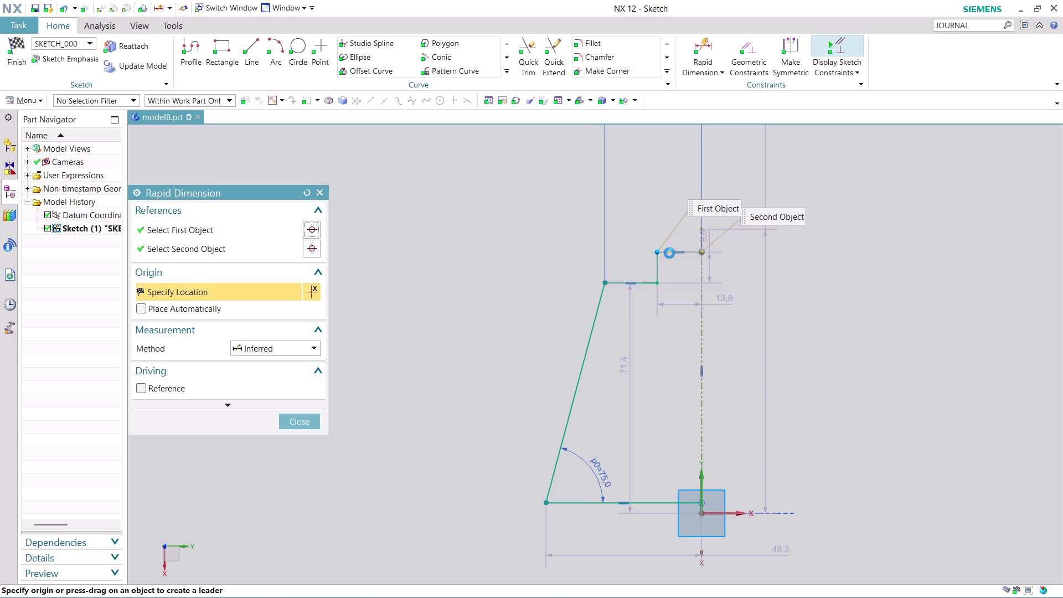
key(Escape)
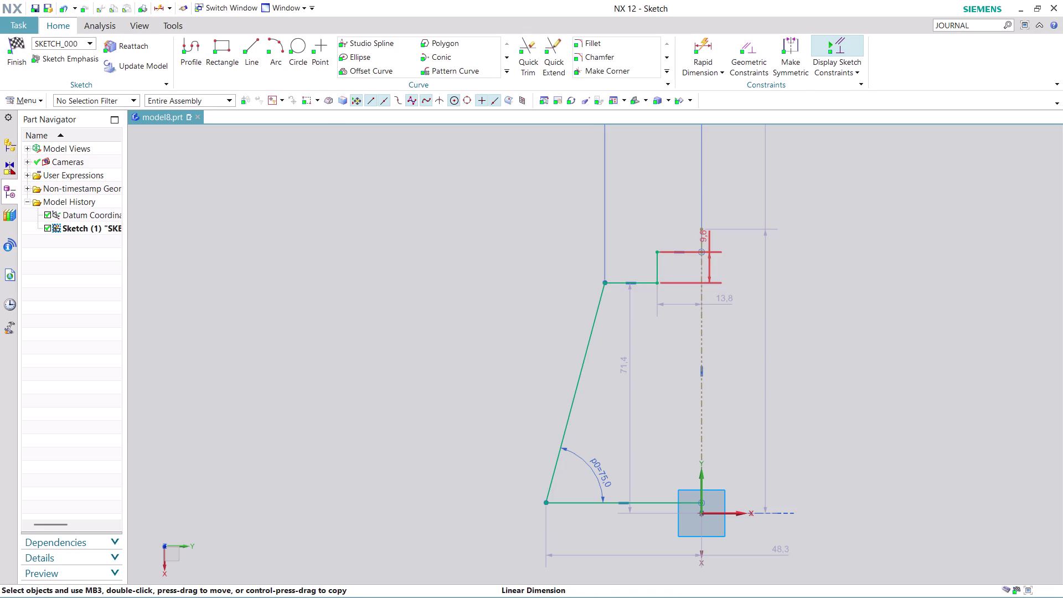
drag(714, 267, 486, 273)
double_click(486, 274)
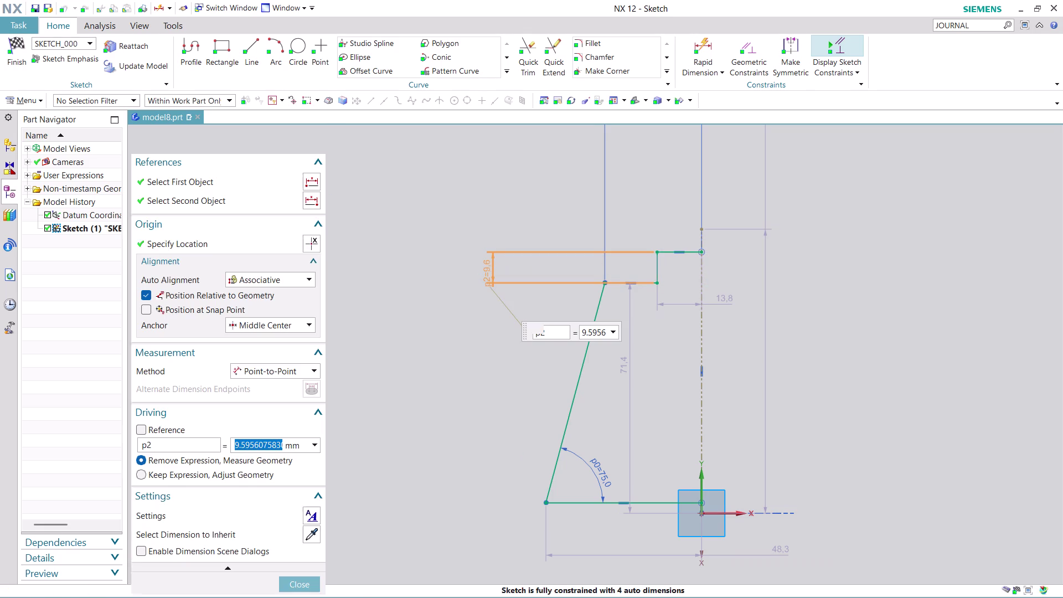
text(10)
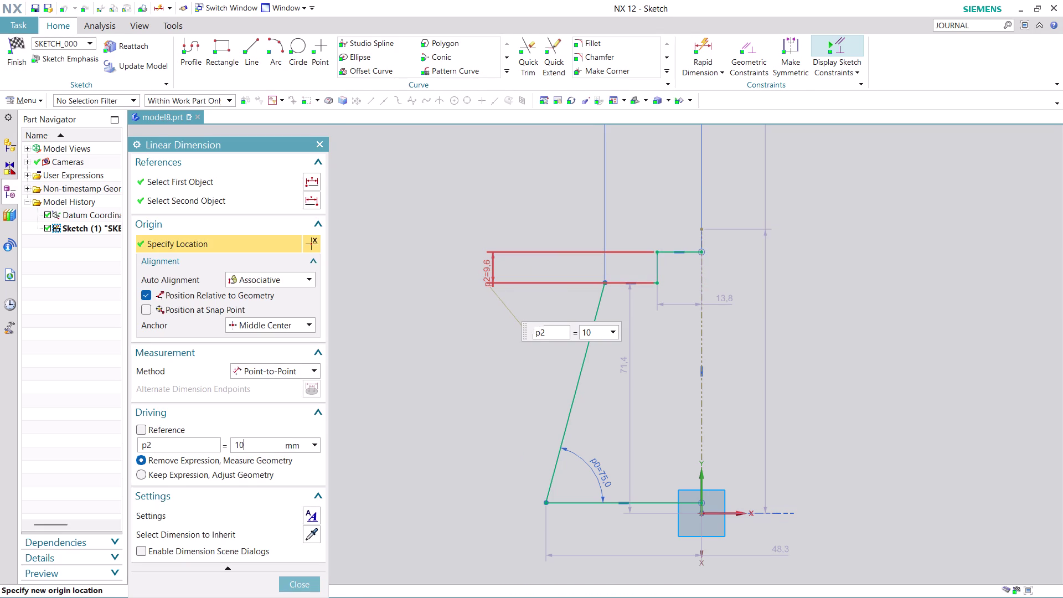
key(Return)
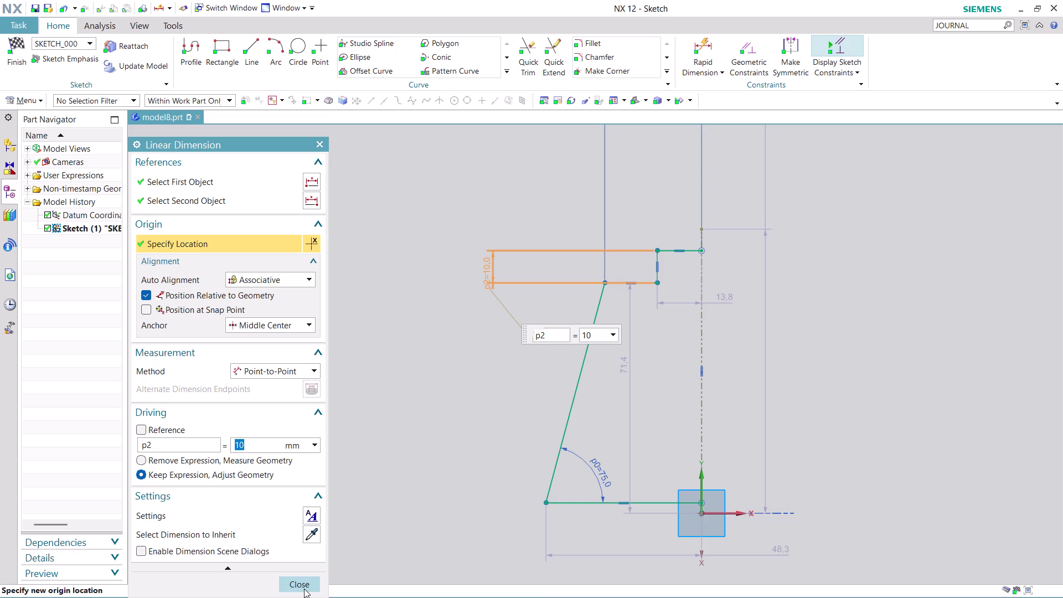
click(304, 588)
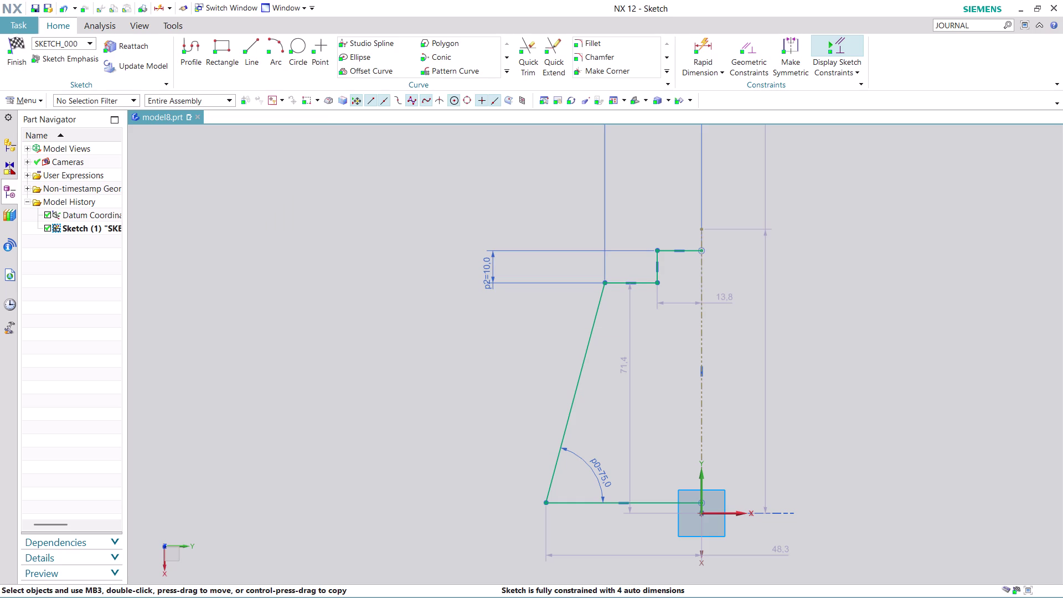
Dimension the top notch width at 20 mm.
click(705, 47)
click(647, 285)
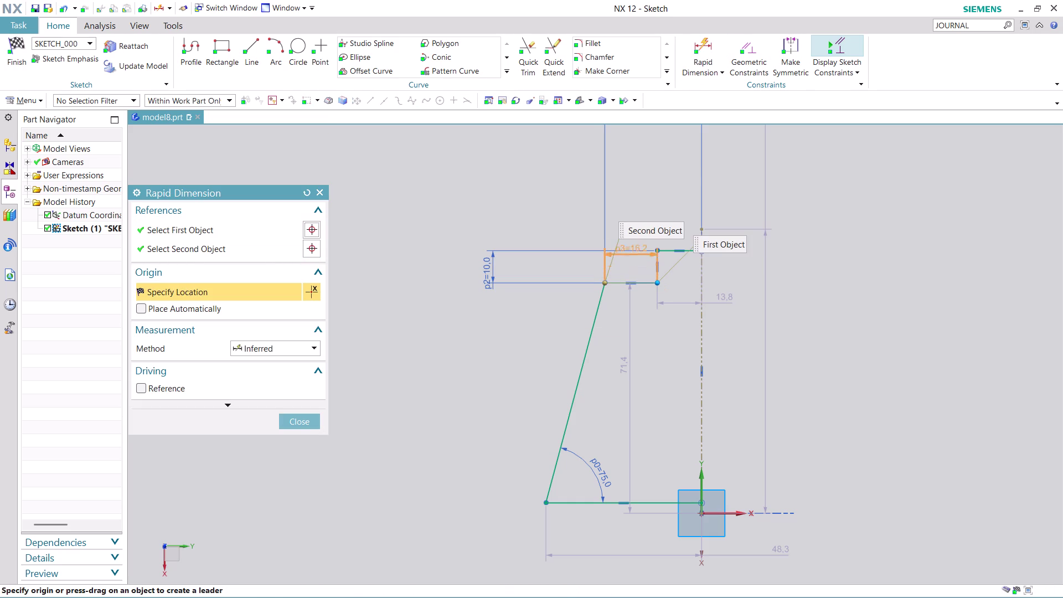
click(525, 189)
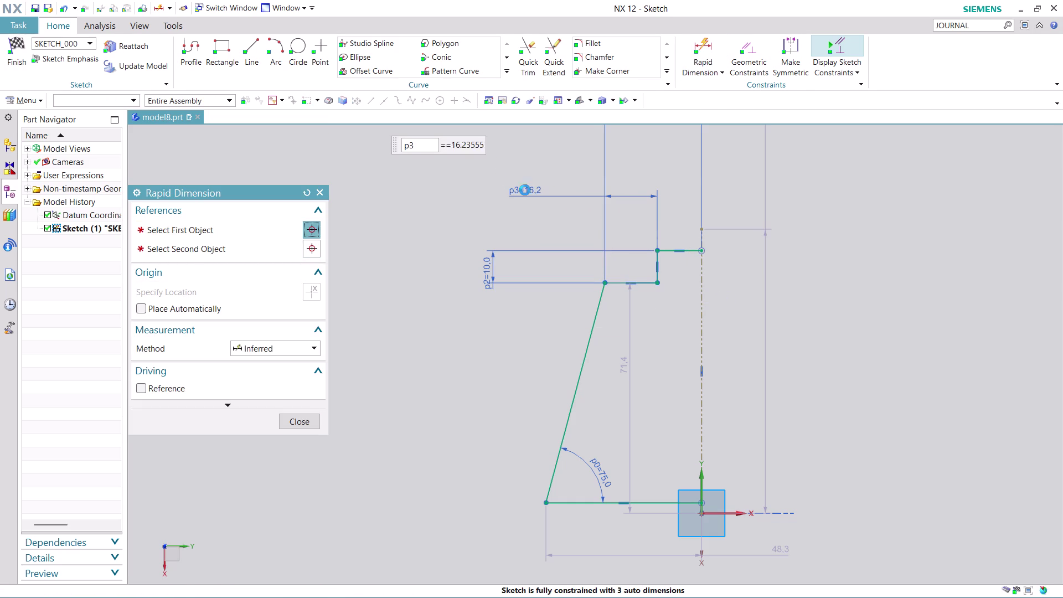
text(20)
key(Return)
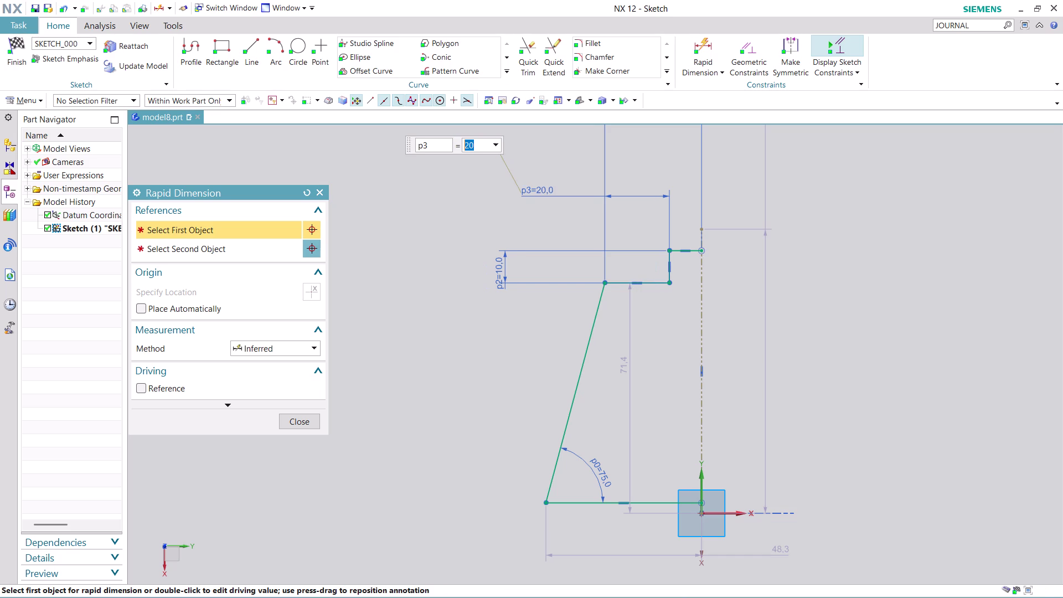
click(304, 421)
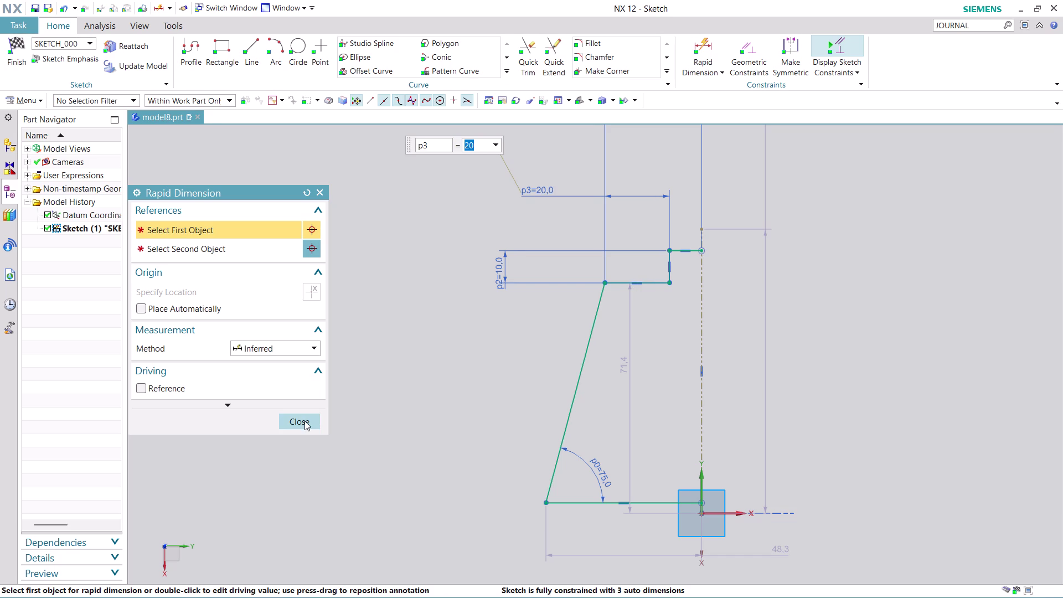
scroll(up, 3)
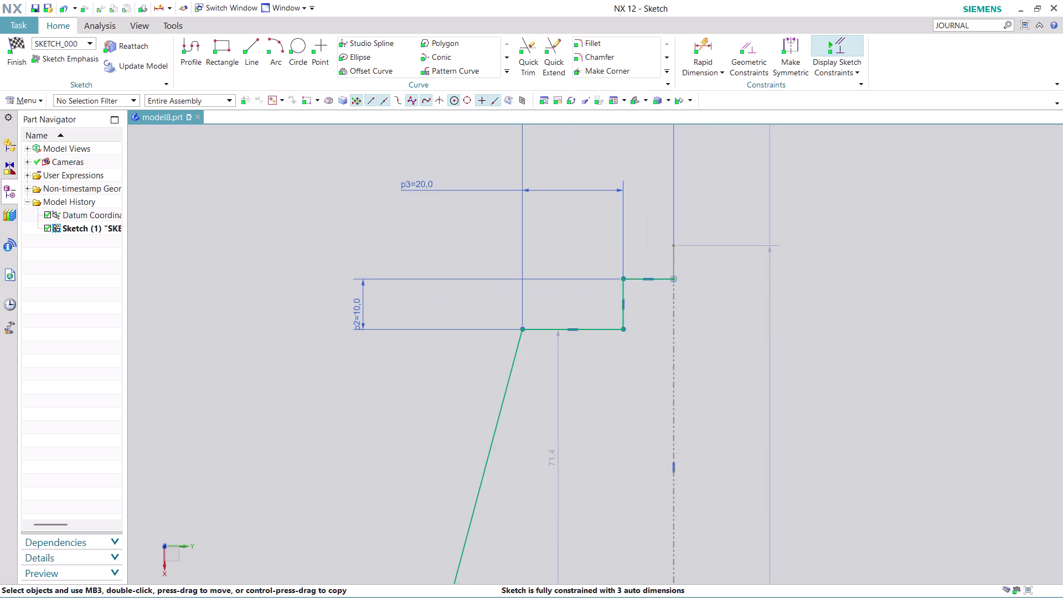
Delete the redundant 10 mm dimension on the short top line and acknowledge the warning.
click(704, 47)
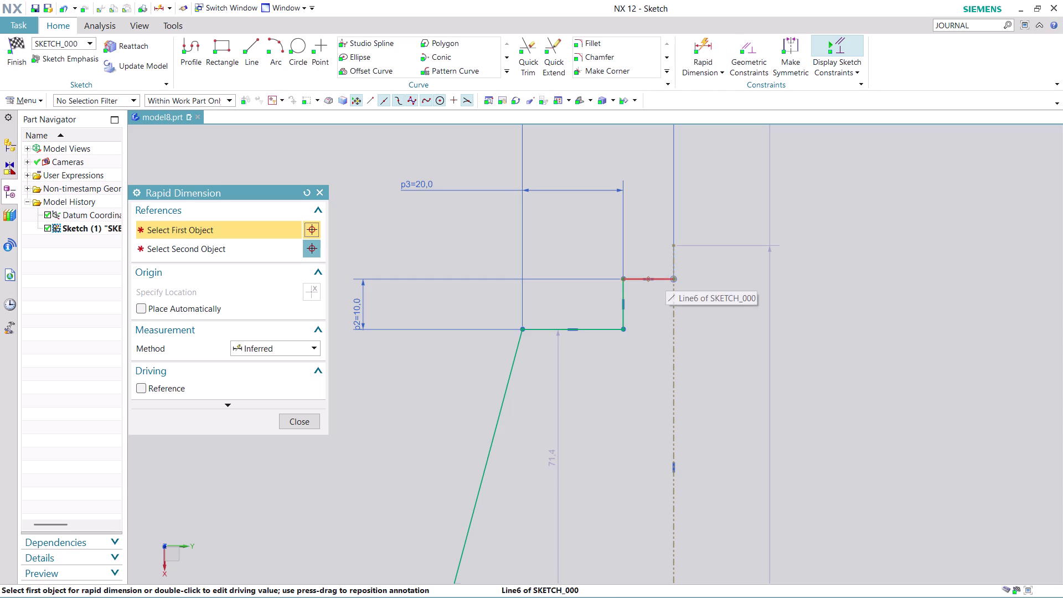
click(666, 276)
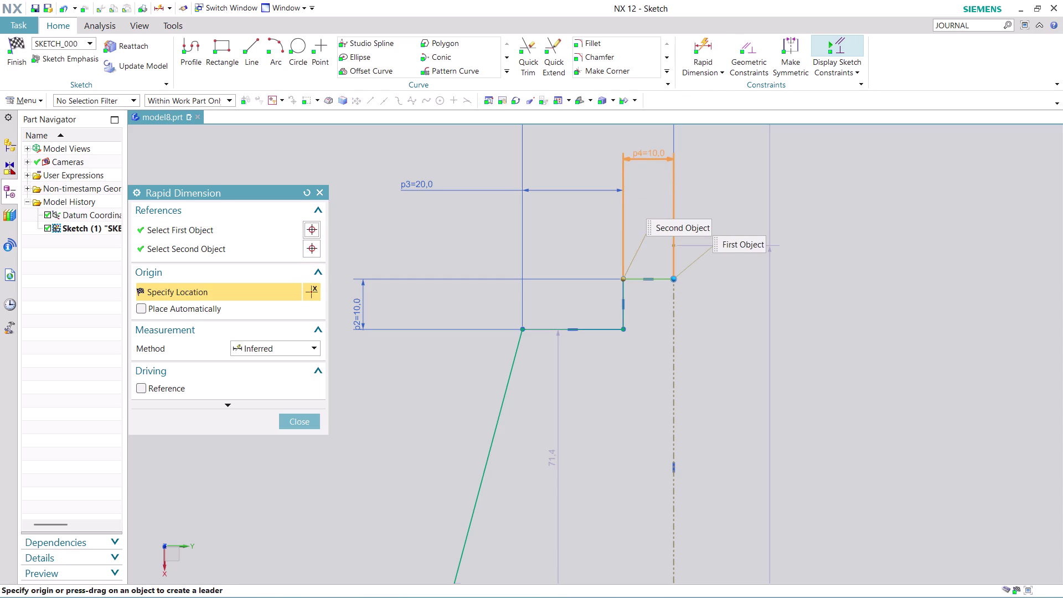
click(651, 153)
click(531, 340)
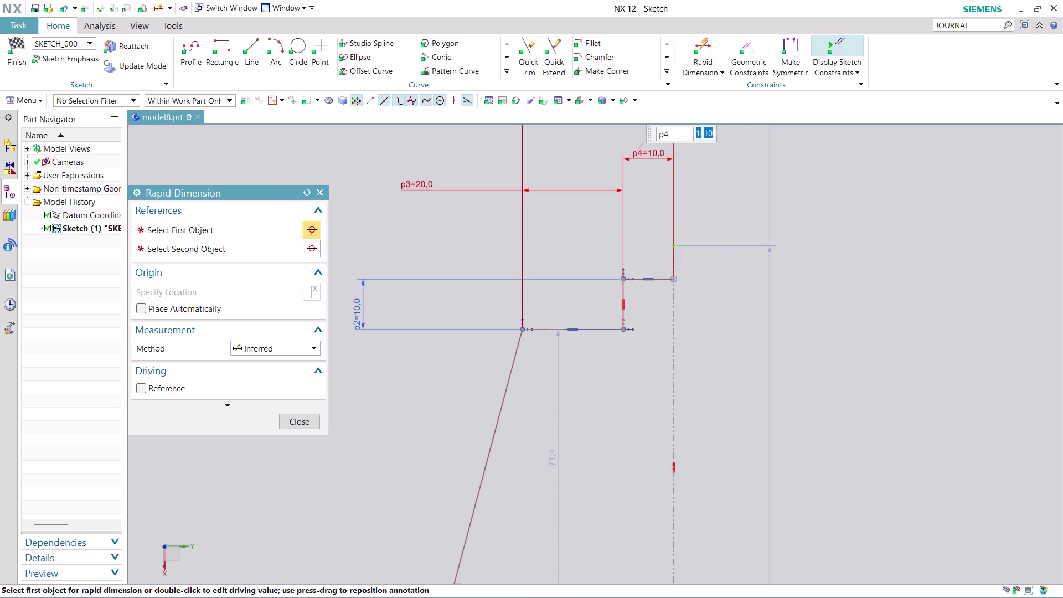
click(308, 426)
right_click(663, 154)
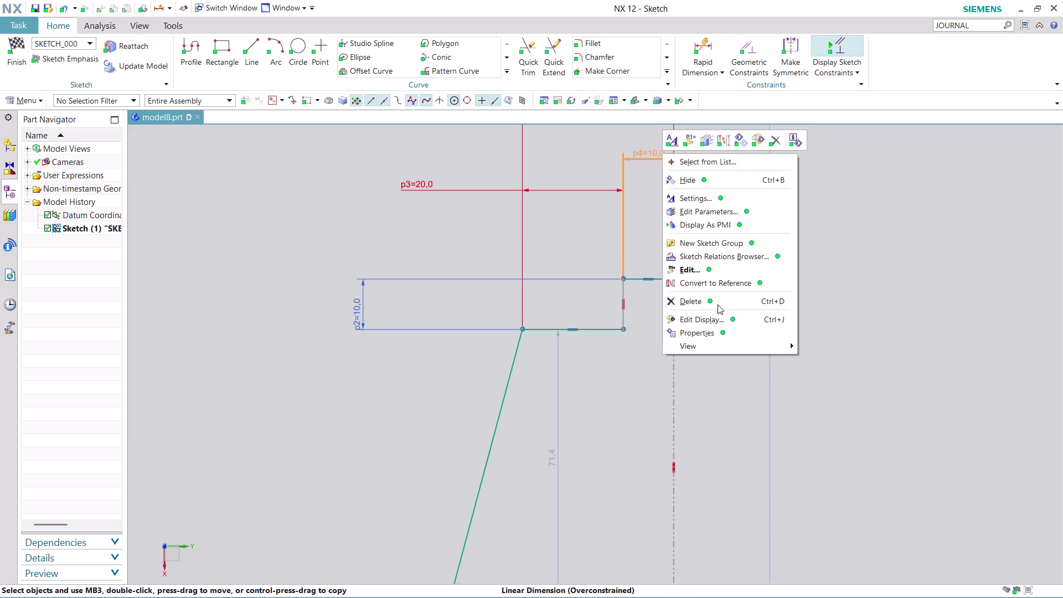
click(720, 301)
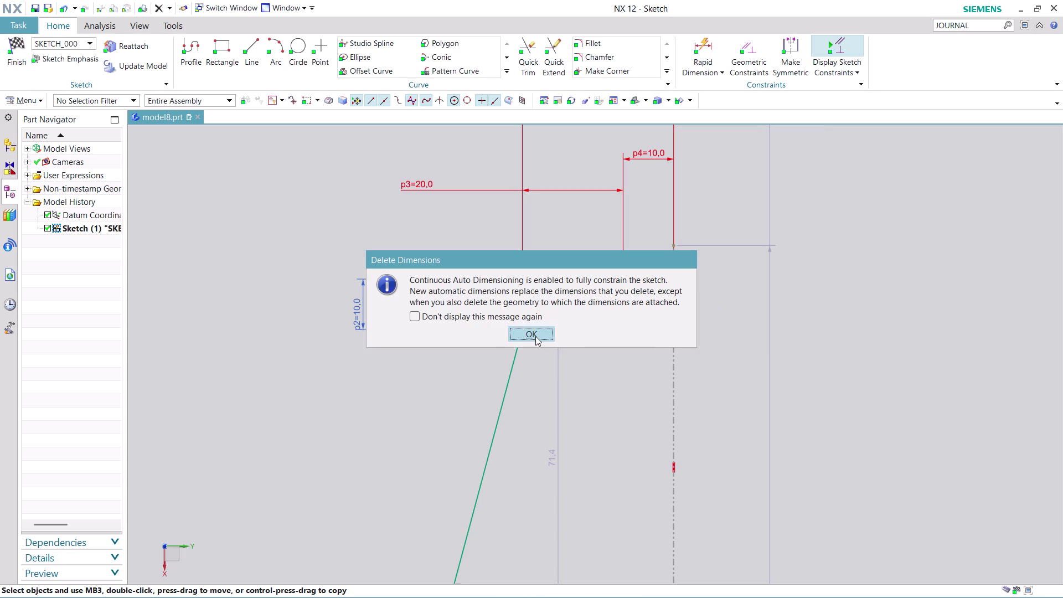
click(535, 335)
scroll(down, 3)
scroll(up, 3)
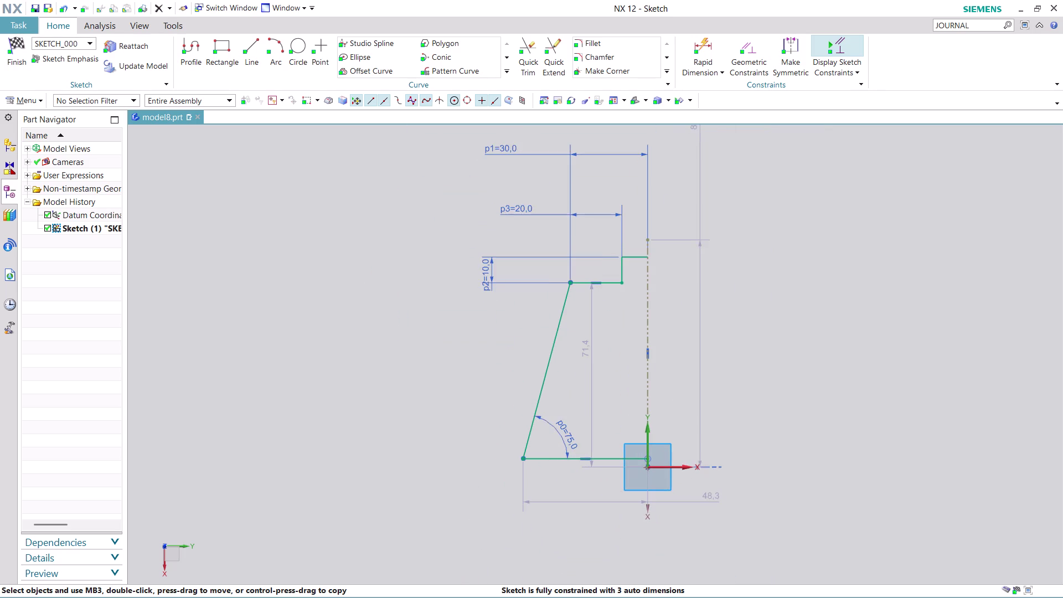
scroll(down, 3)
scroll(up, 3)
scroll(down, 3)
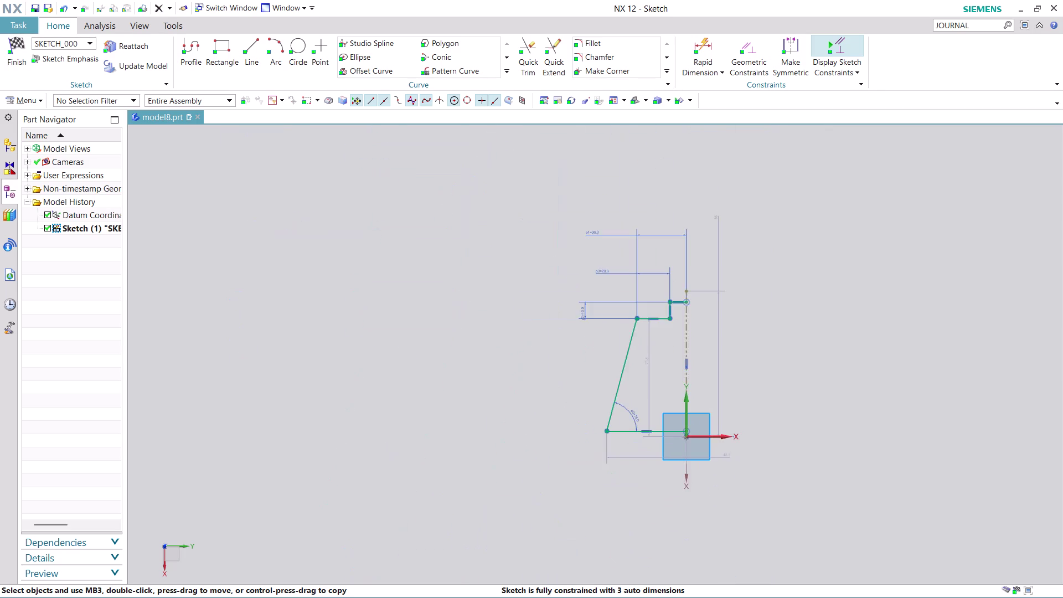
scroll(up, 3)
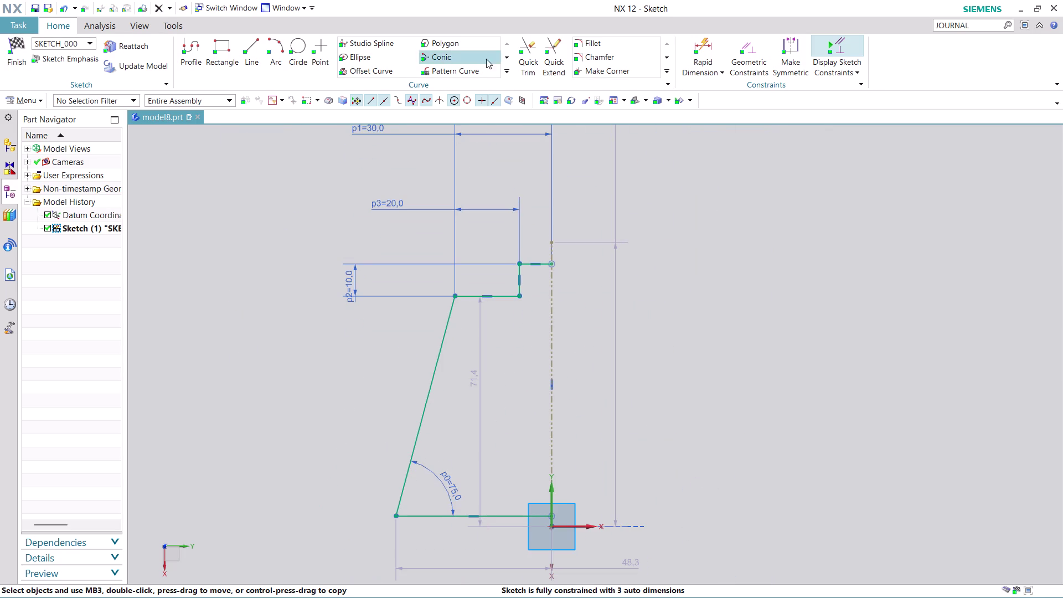
Mirror the five half-profile lines about the vertical datum centreline with Mirror Curve.
click(505, 73)
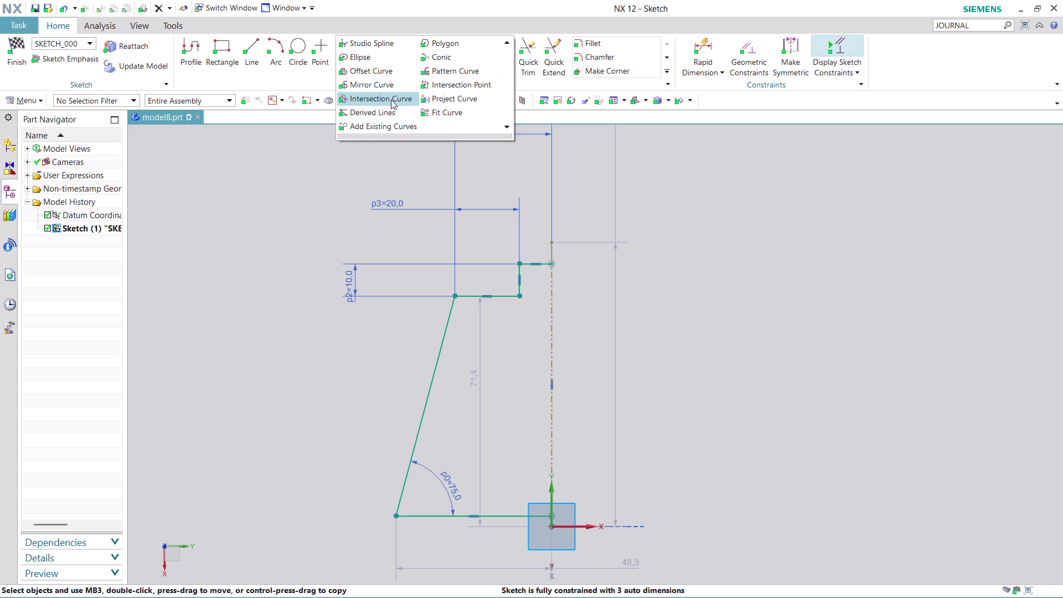
click(391, 85)
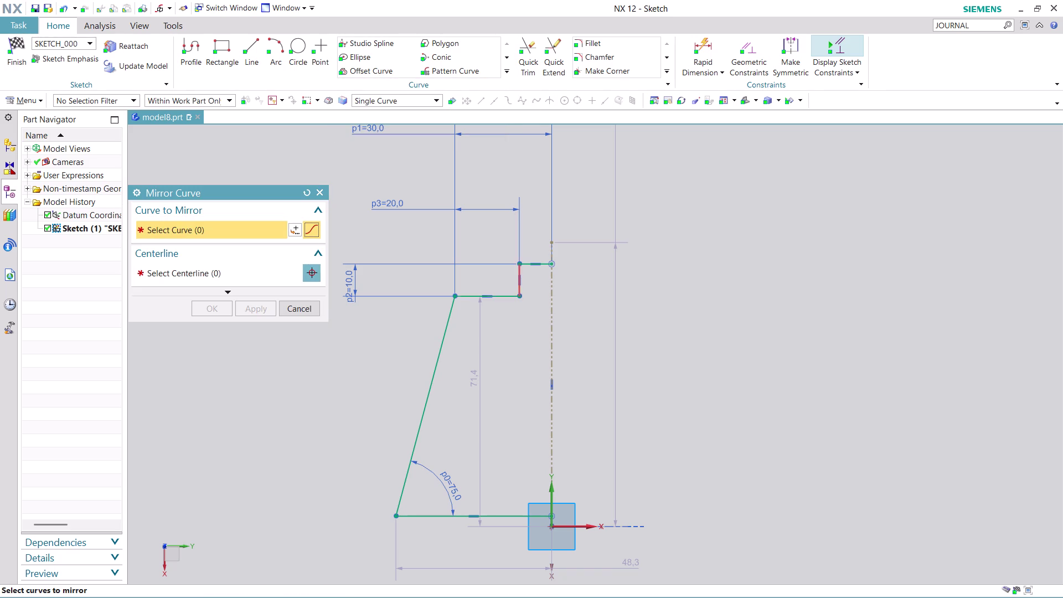
click(538, 263)
click(517, 278)
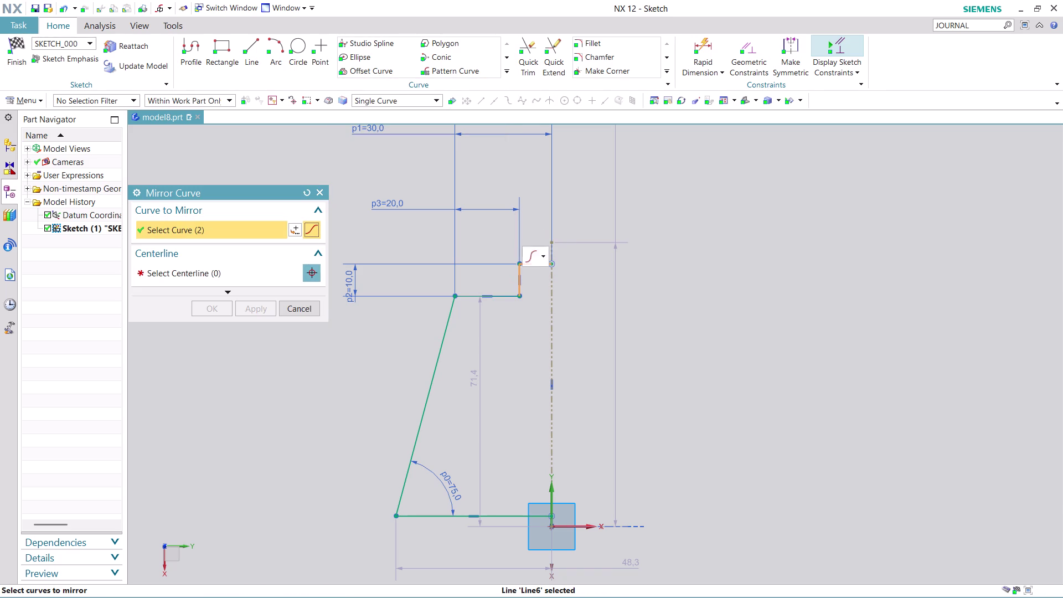
click(487, 296)
click(441, 334)
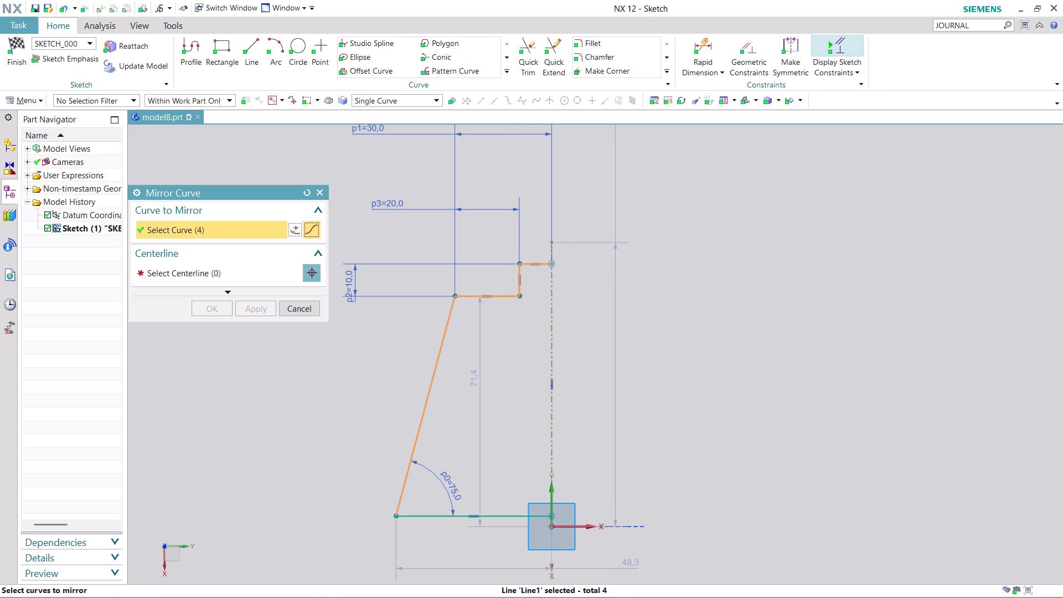
click(514, 515)
click(233, 269)
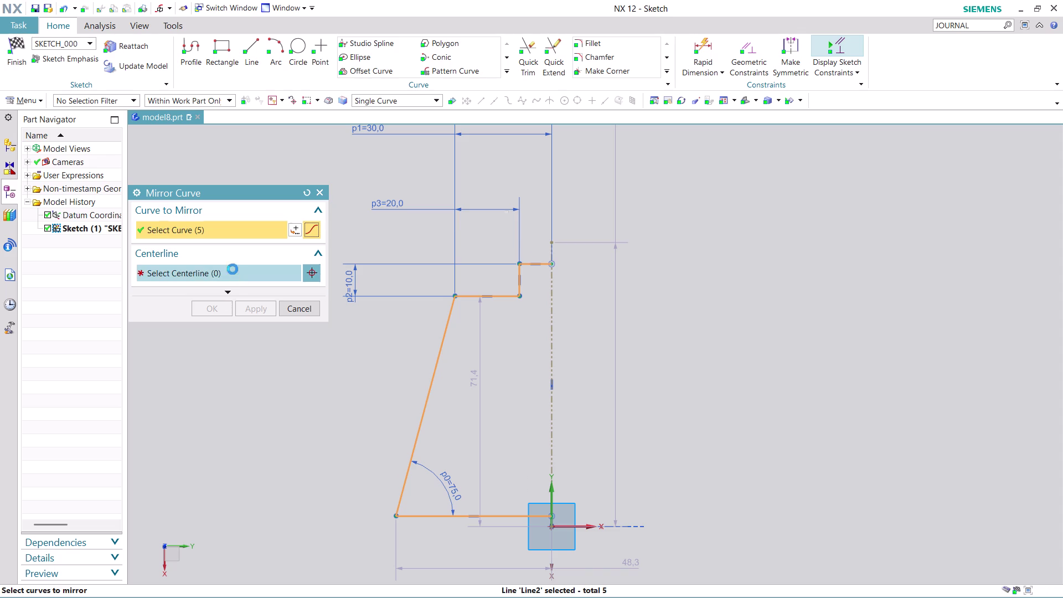
click(549, 421)
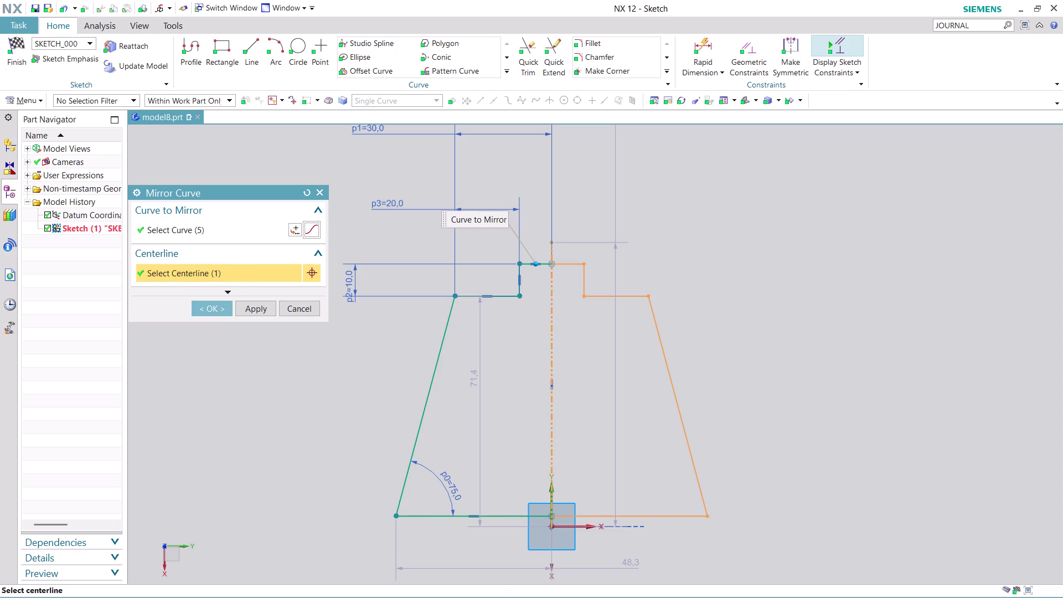
click(208, 309)
scroll(down, 3)
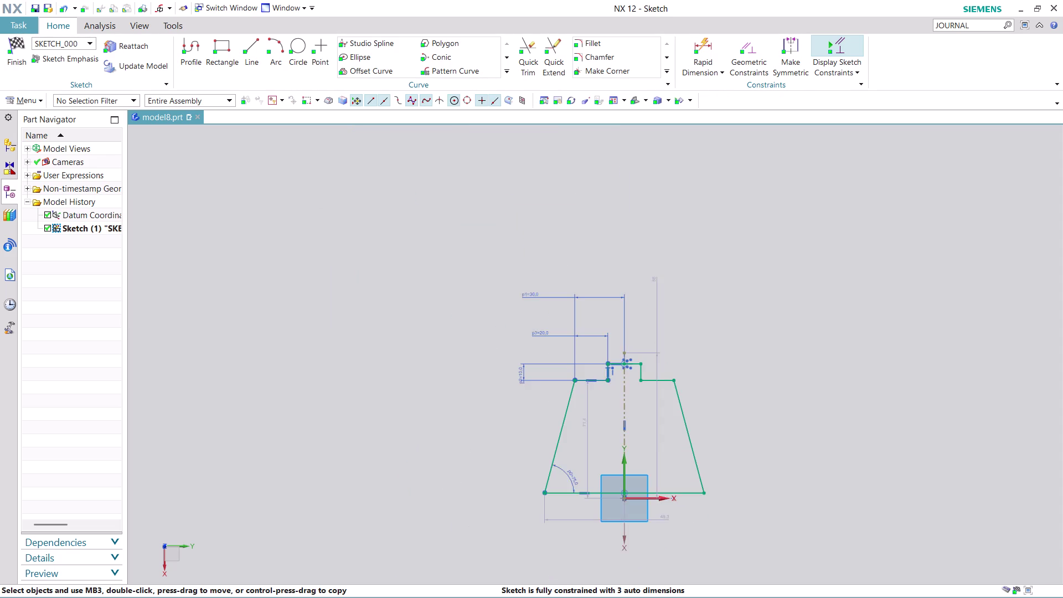
scroll(up, 3)
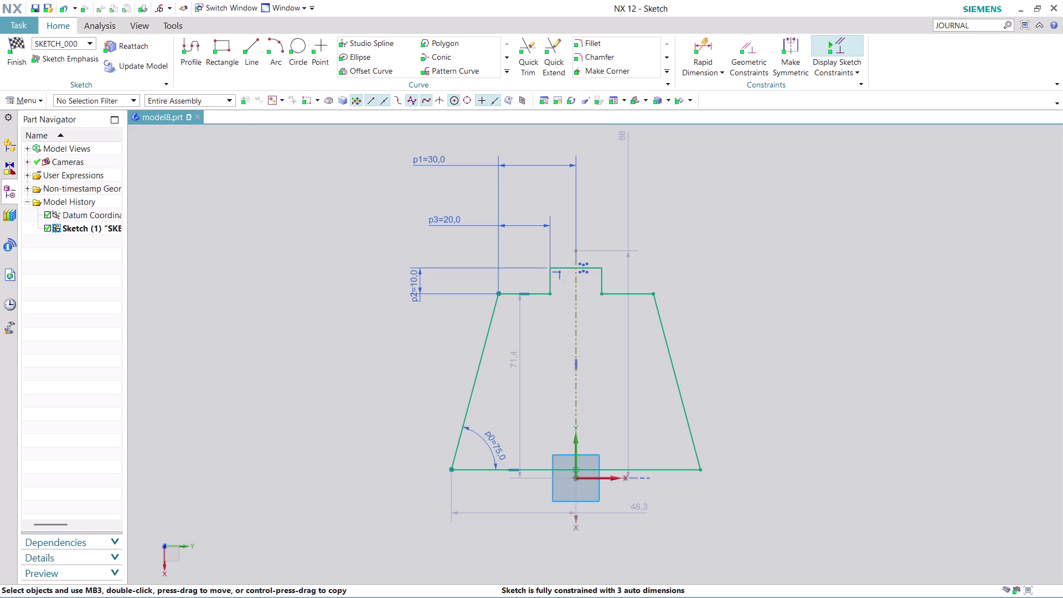
Draw a three-line notch, 10 high, into the left tapered side.
click(190, 45)
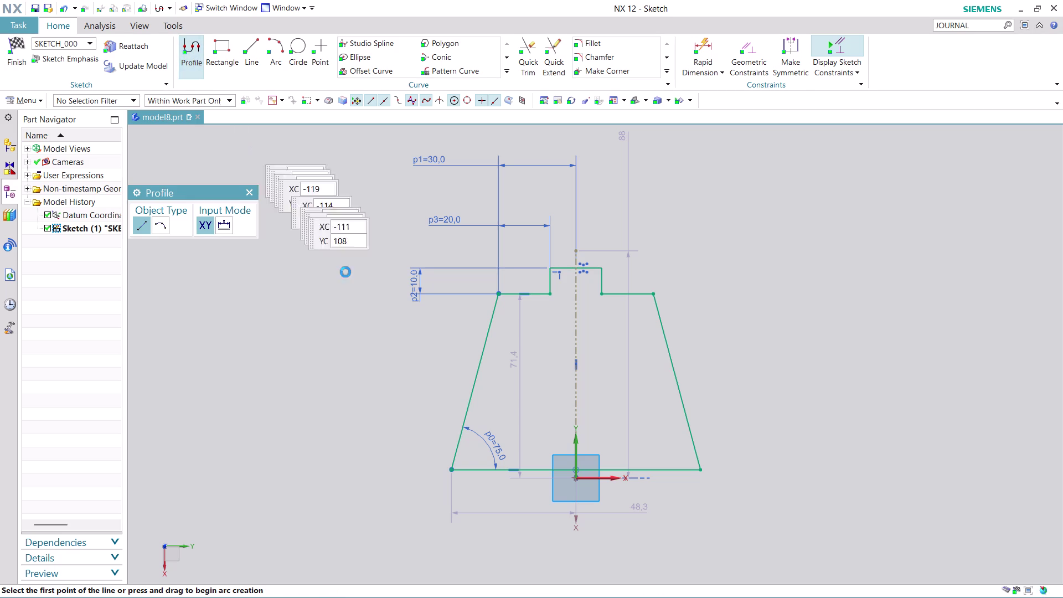
click(479, 370)
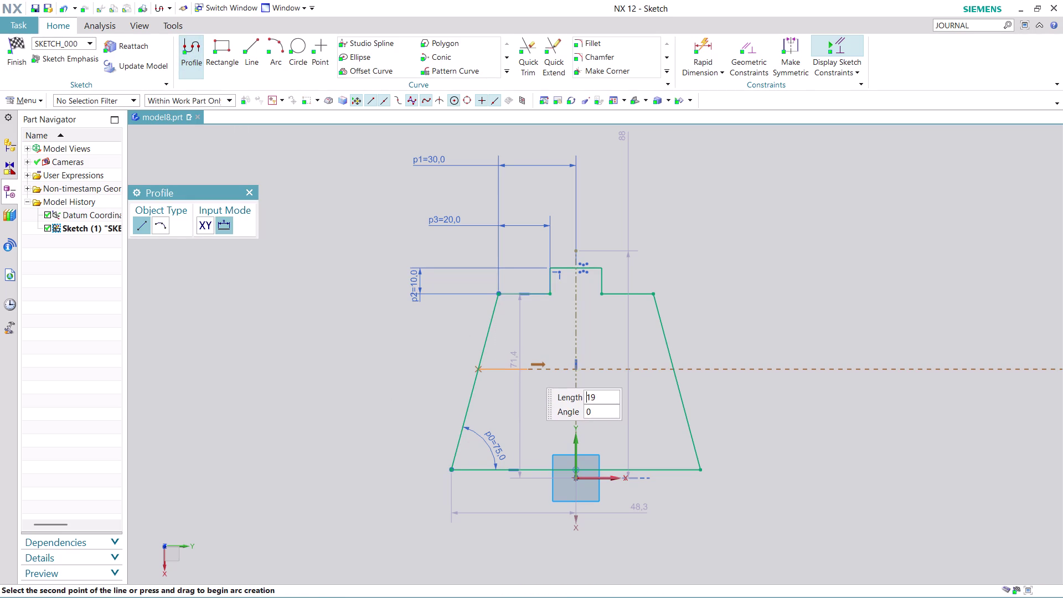
click(523, 368)
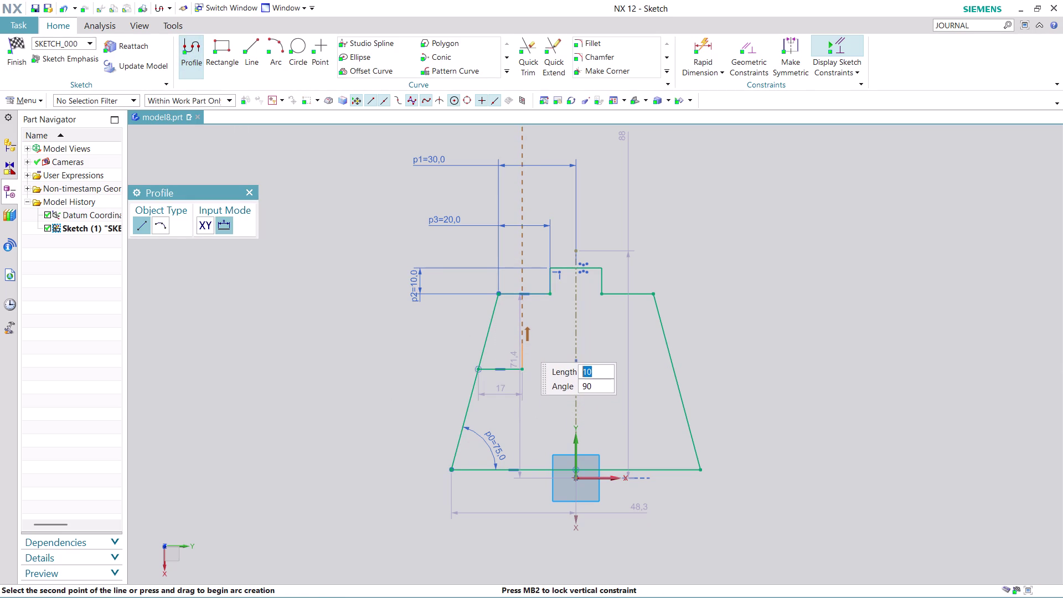
click(523, 344)
click(486, 343)
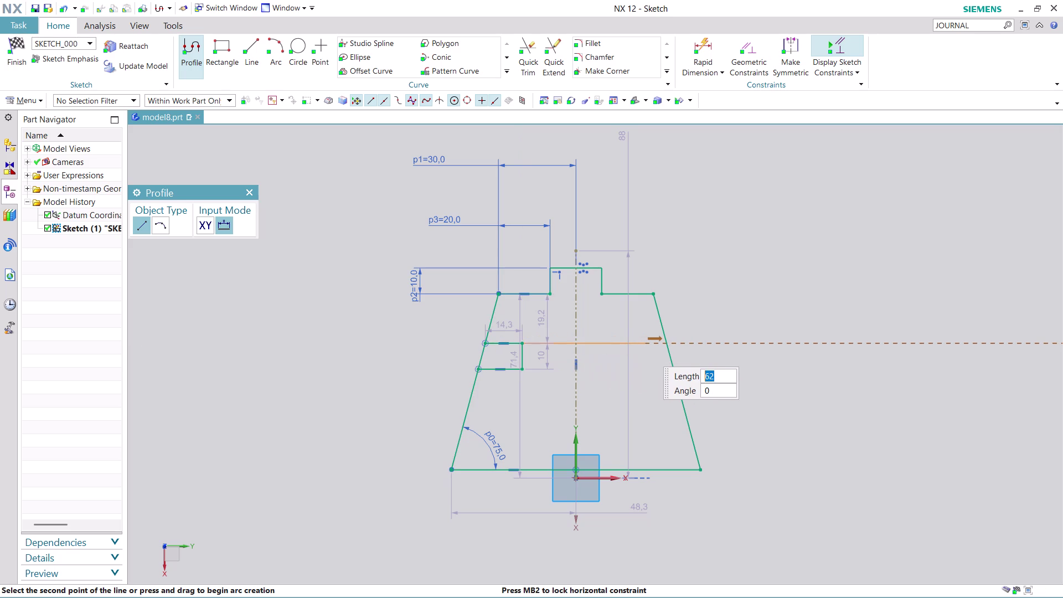
key(Escape)
scroll(down, 3)
key(Escape)
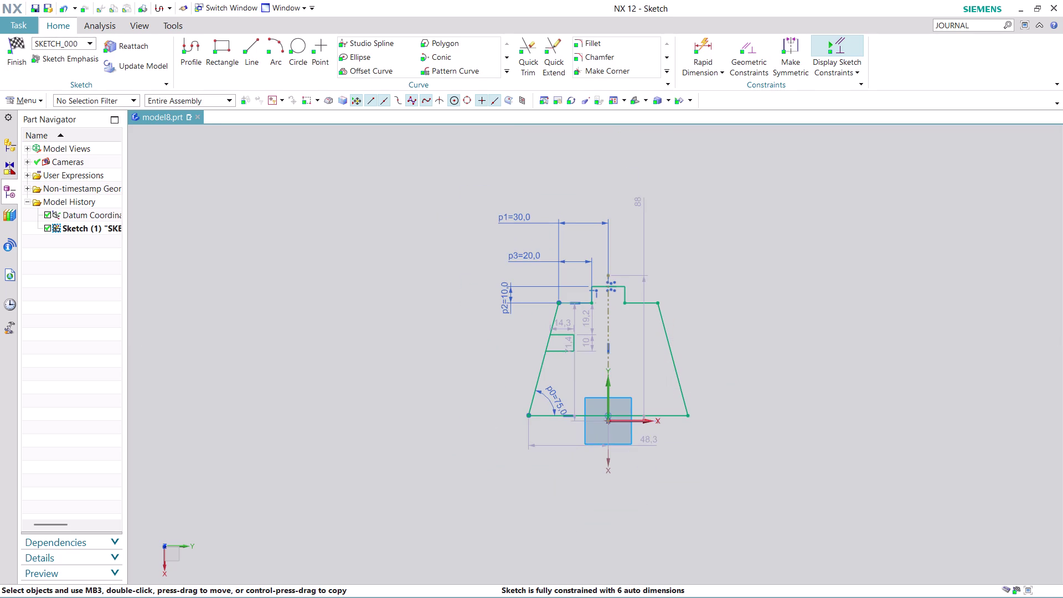
scroll(up, 3)
scroll(up, 3)
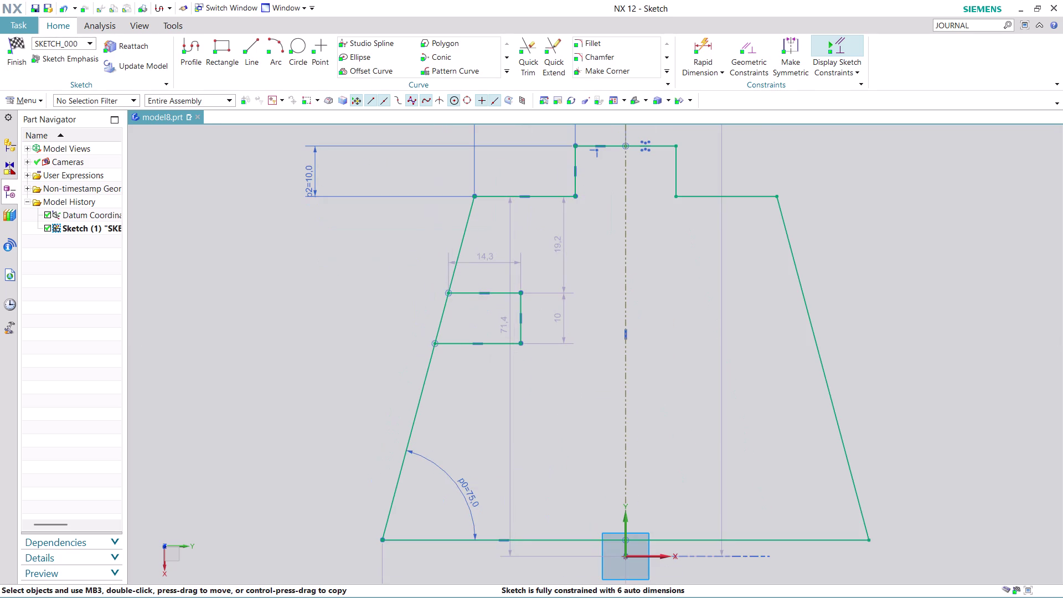
click(708, 44)
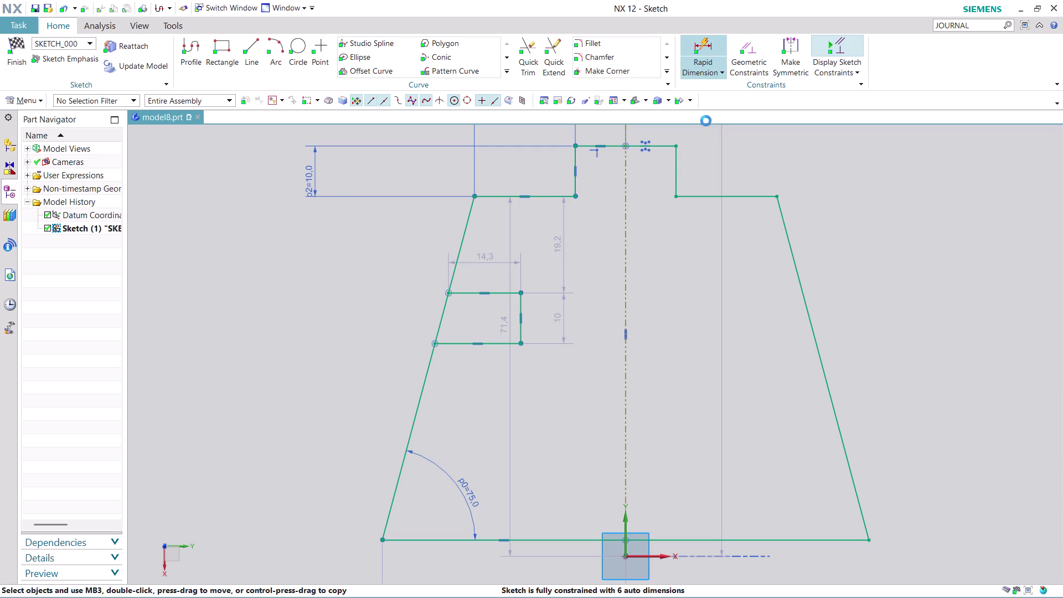
Dimension the side notch's lower corner 60 mm above the base line.
click(437, 343)
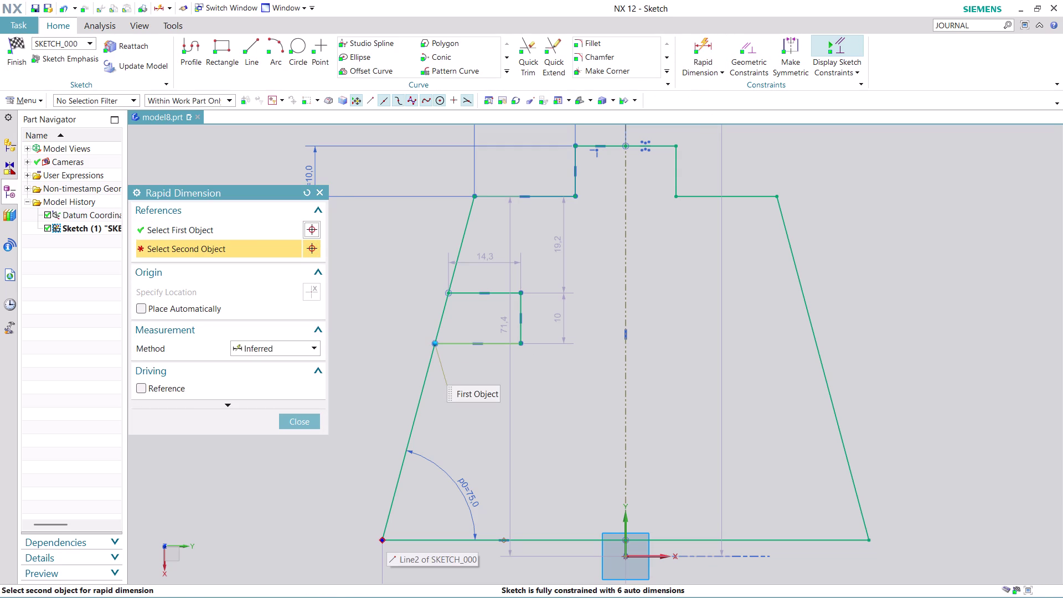
click(384, 540)
click(264, 509)
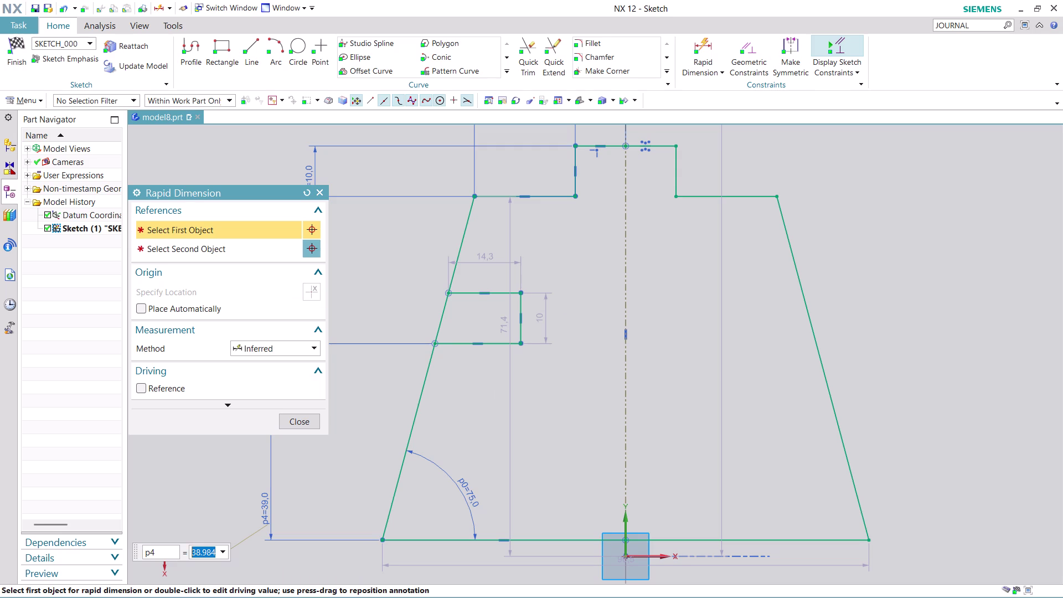
text(60)
key(Return)
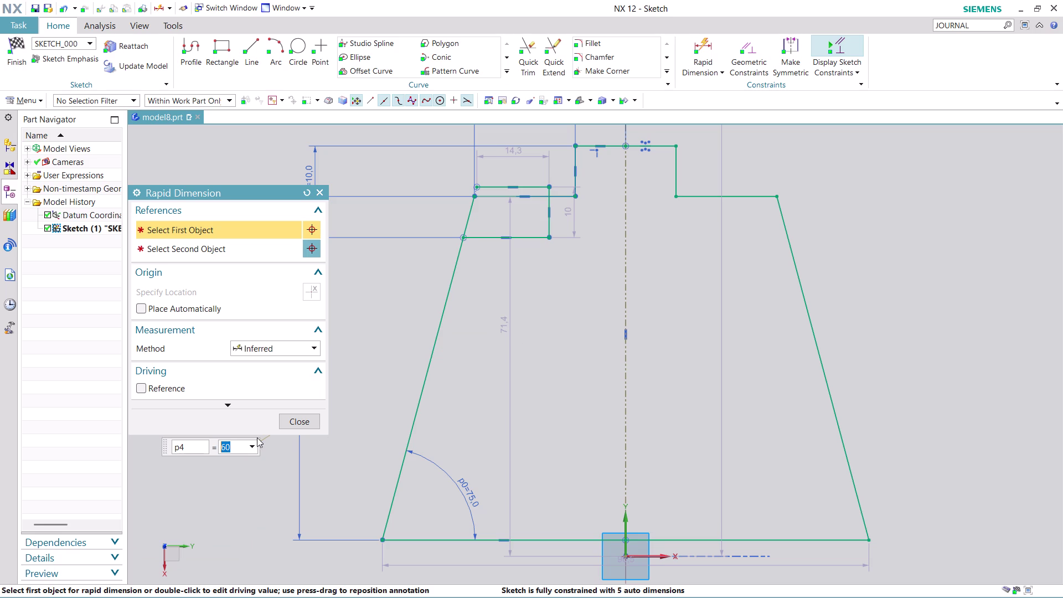
click(296, 424)
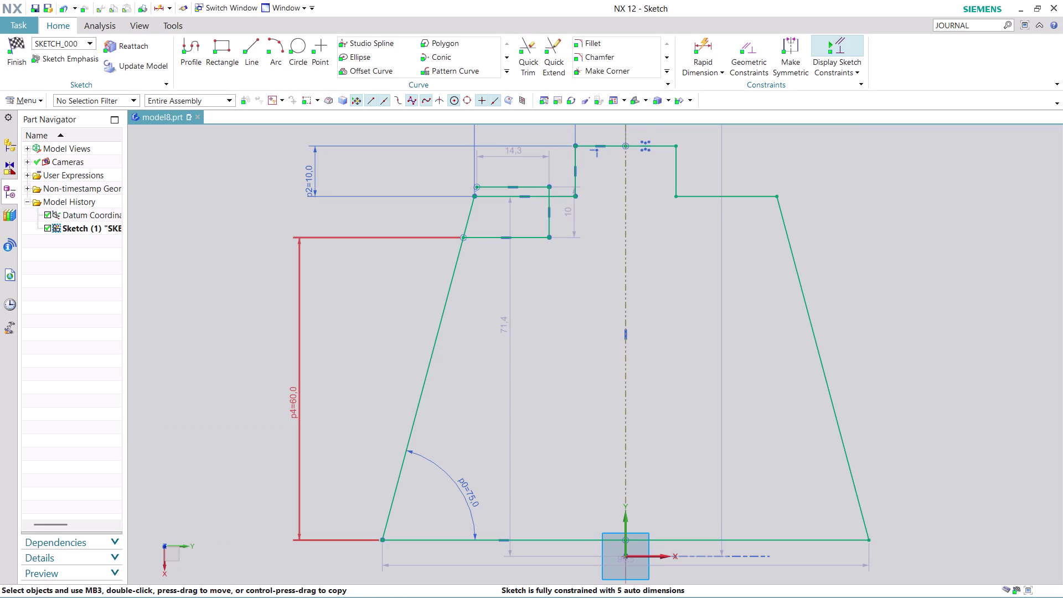
scroll(down, 3)
scroll(up, 3)
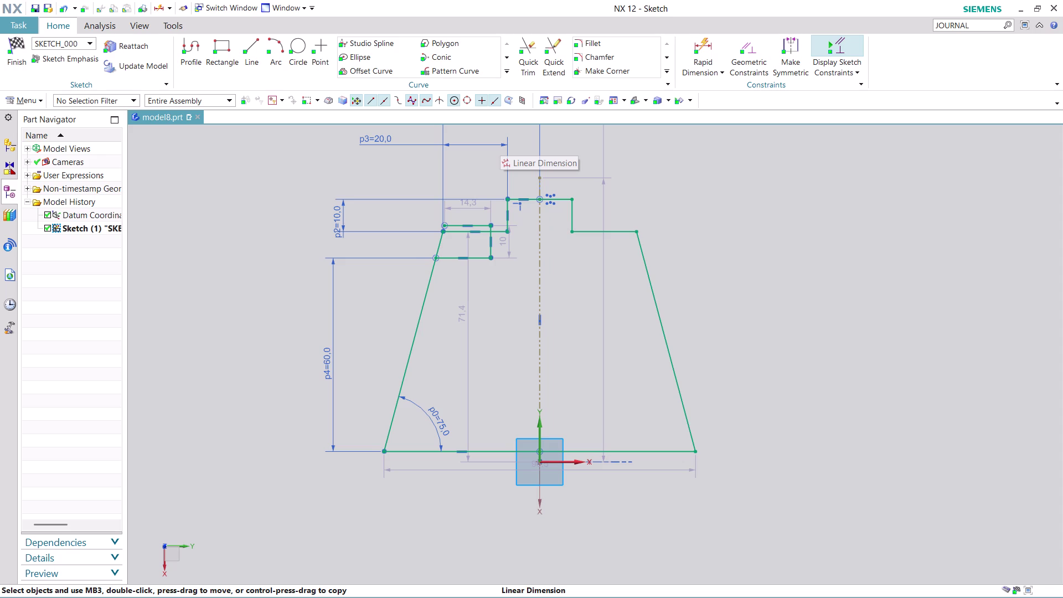
Change the 71.4 height measurement to a driving 100 mm dimension.
scroll(up, 3)
scroll(down, 3)
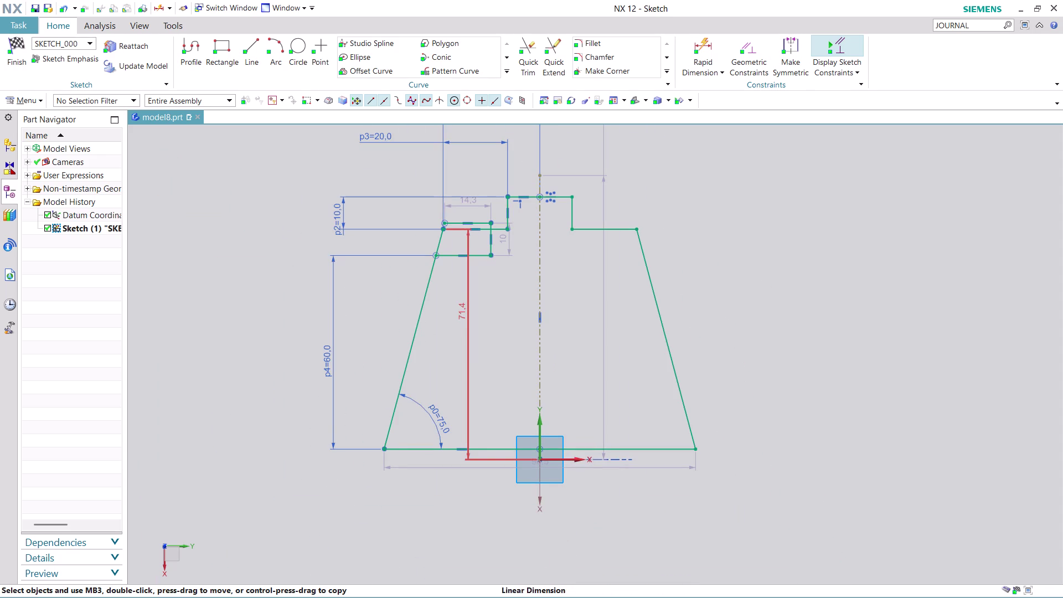
drag(463, 324, 221, 358)
double_click(220, 358)
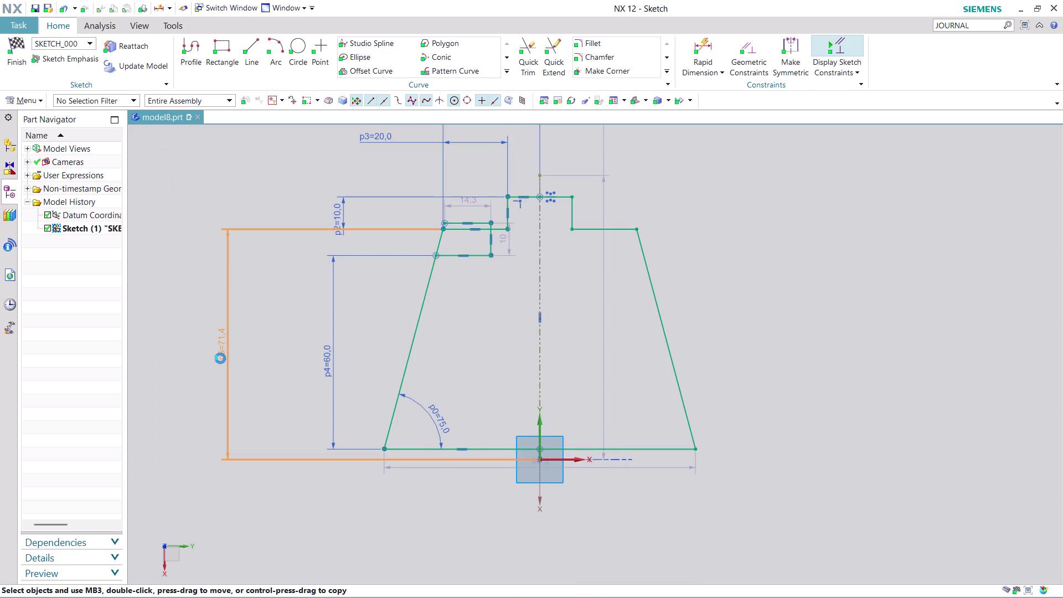
text(100)
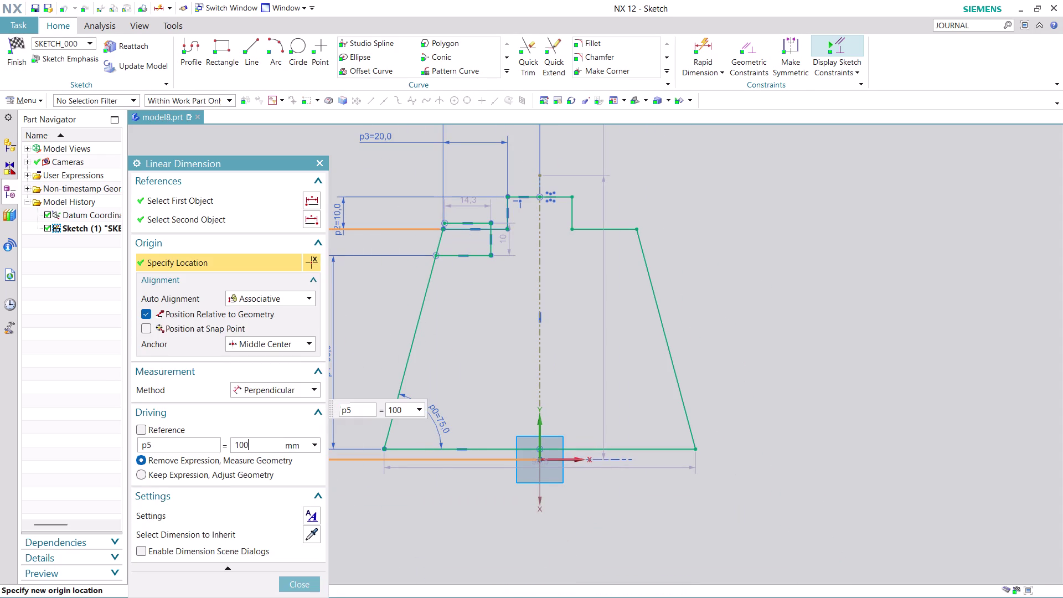
key(Return)
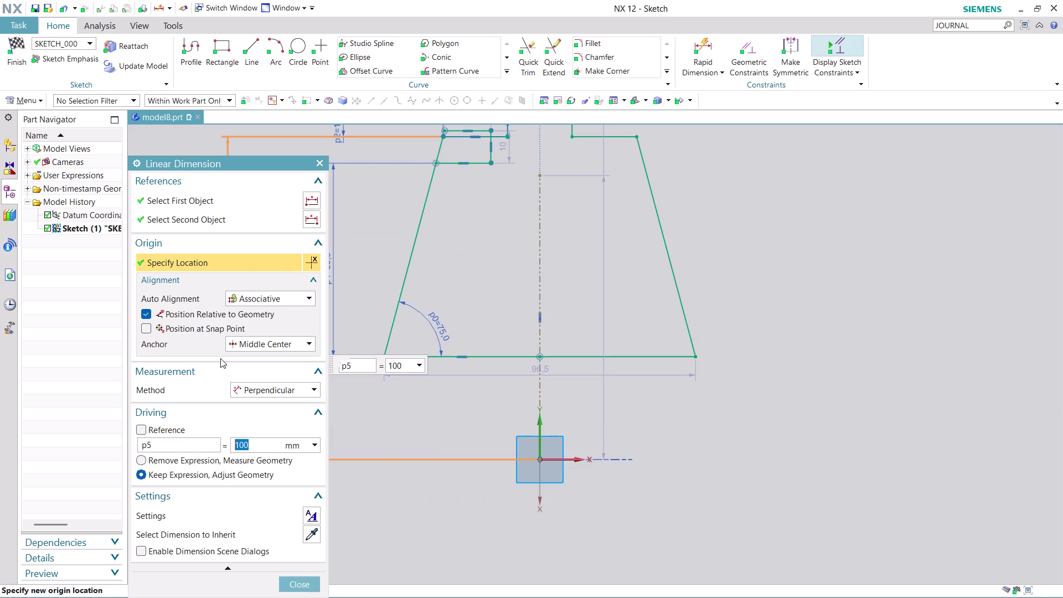
scroll(down, 3)
scroll(down, 3)
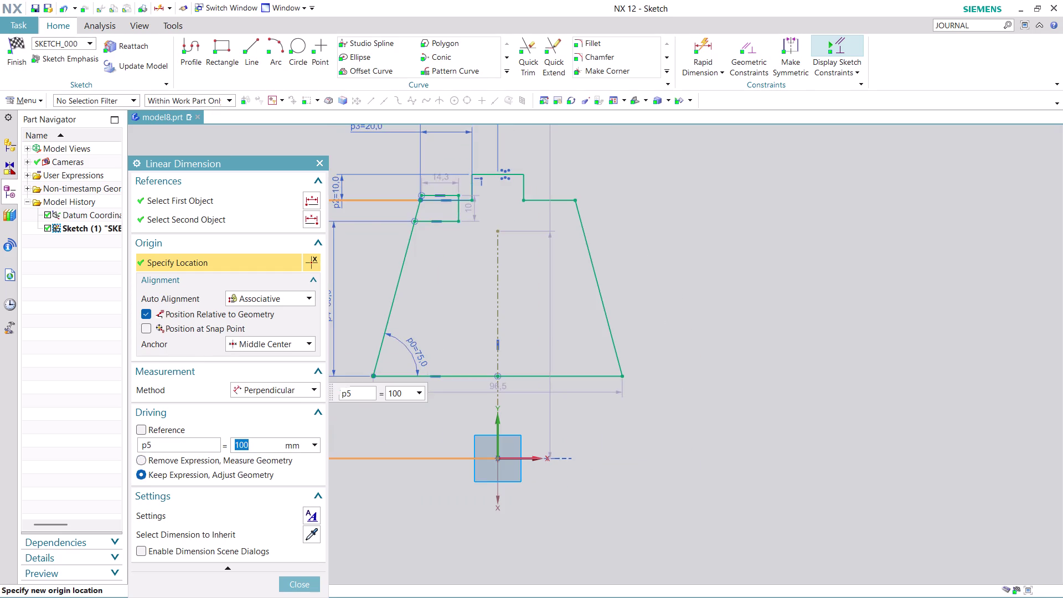
scroll(down, 3)
click(298, 587)
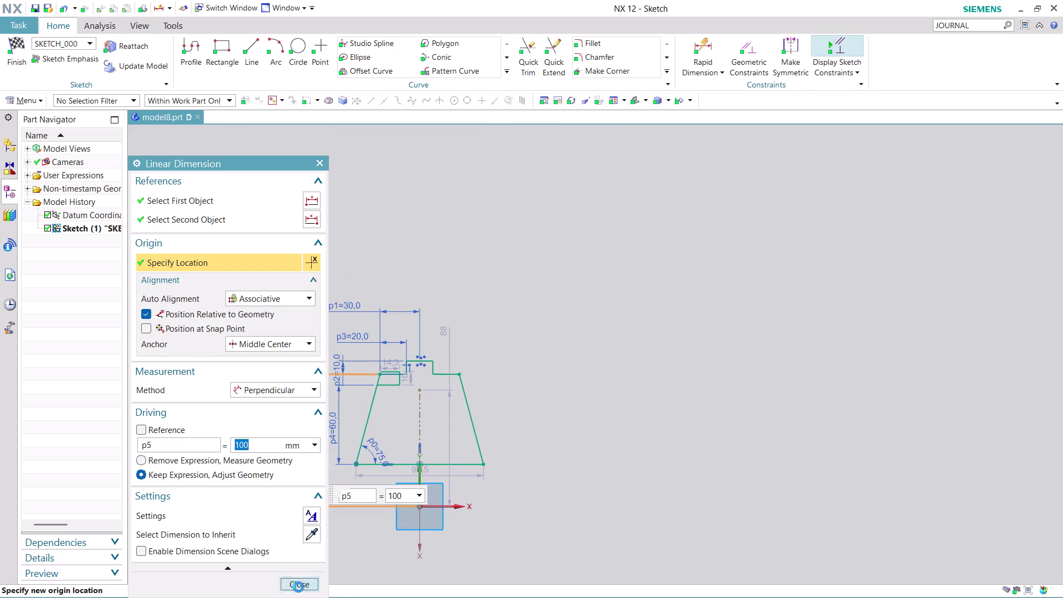
scroll(down, 3)
scroll(up, 3)
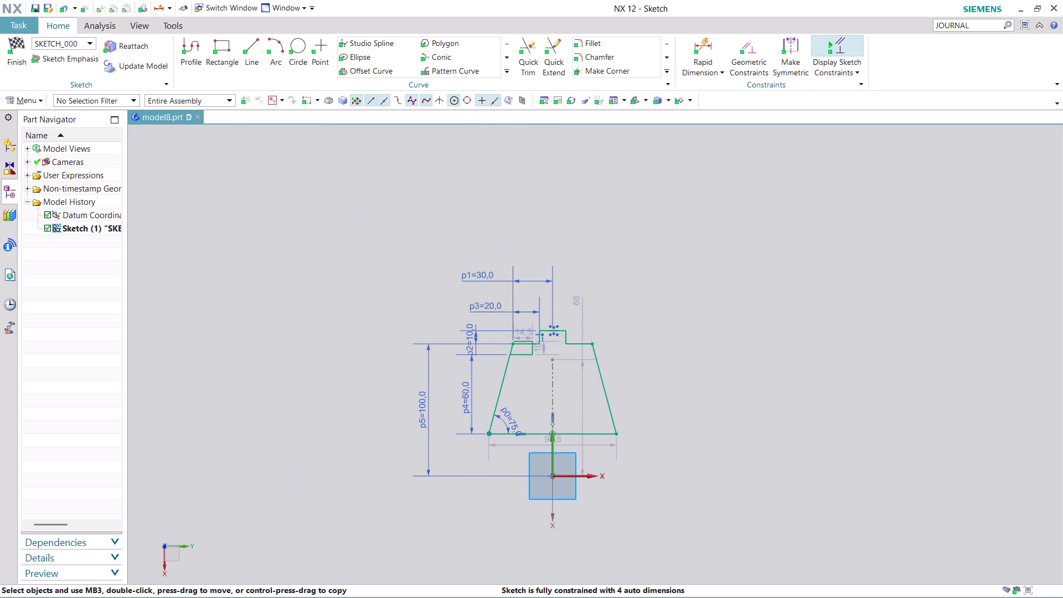
Undo the 100 mm height dimension and the earlier notch height change.
scroll(up, 3)
scroll(down, 3)
scroll(up, 3)
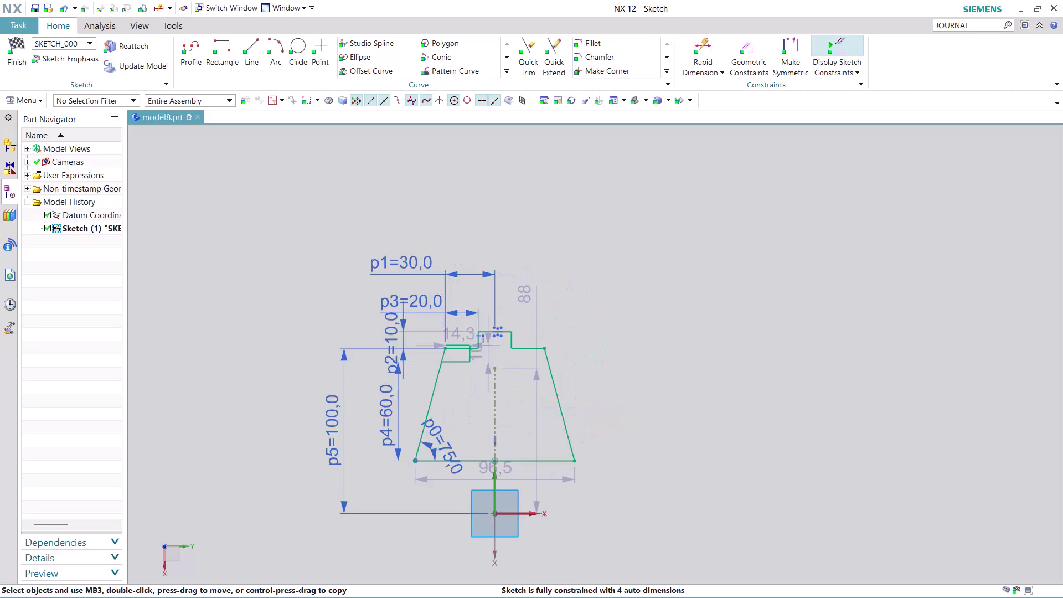
key(ctrl+z)
scroll(up, 3)
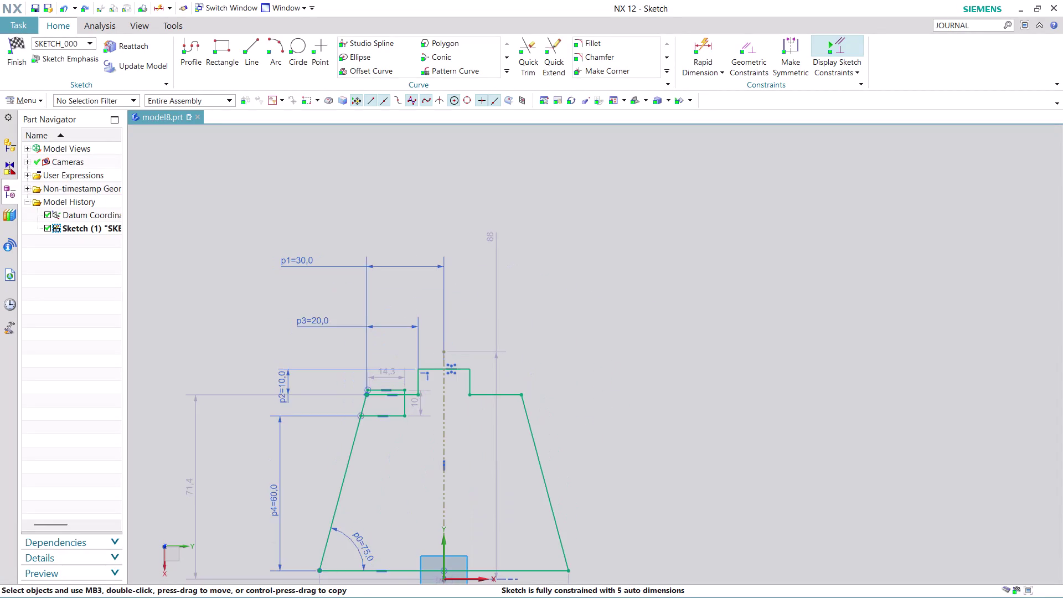
scroll(down, 3)
scroll(up, 3)
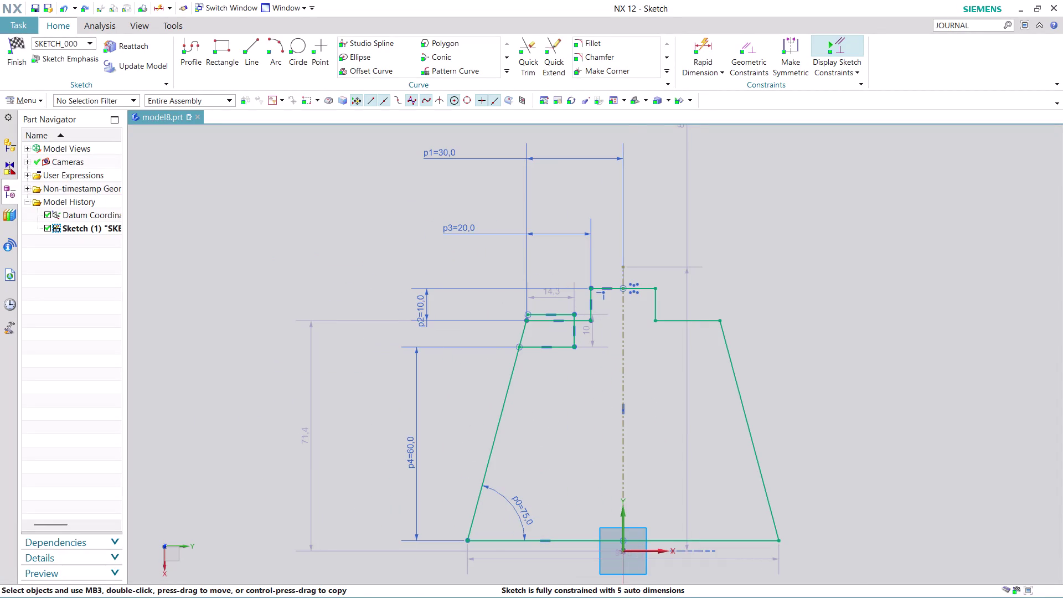
scroll(up, 3)
click(713, 44)
scroll(down, 3)
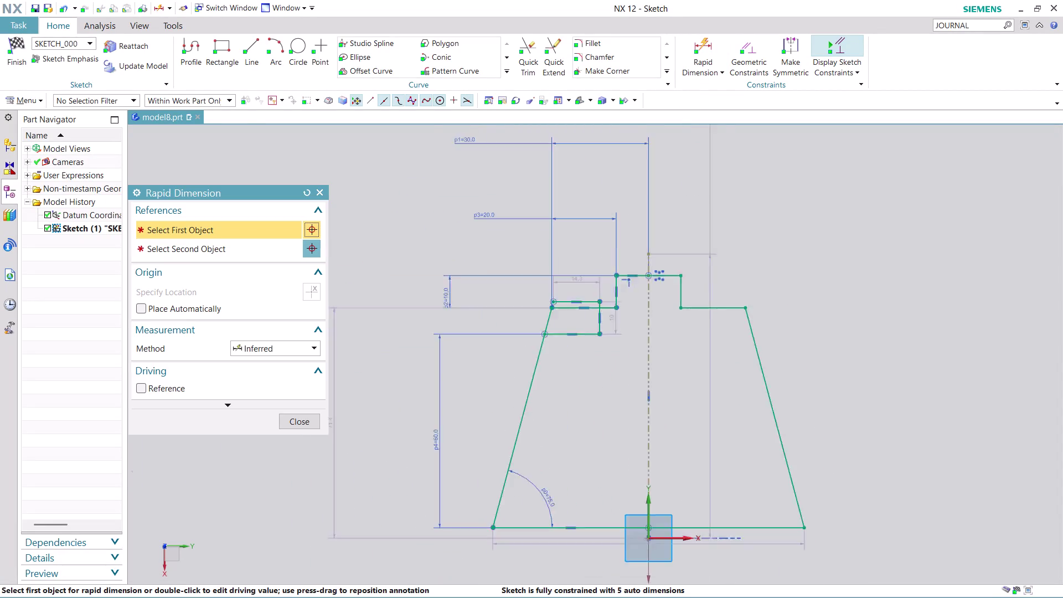
scroll(down, 3)
scroll(up, 3)
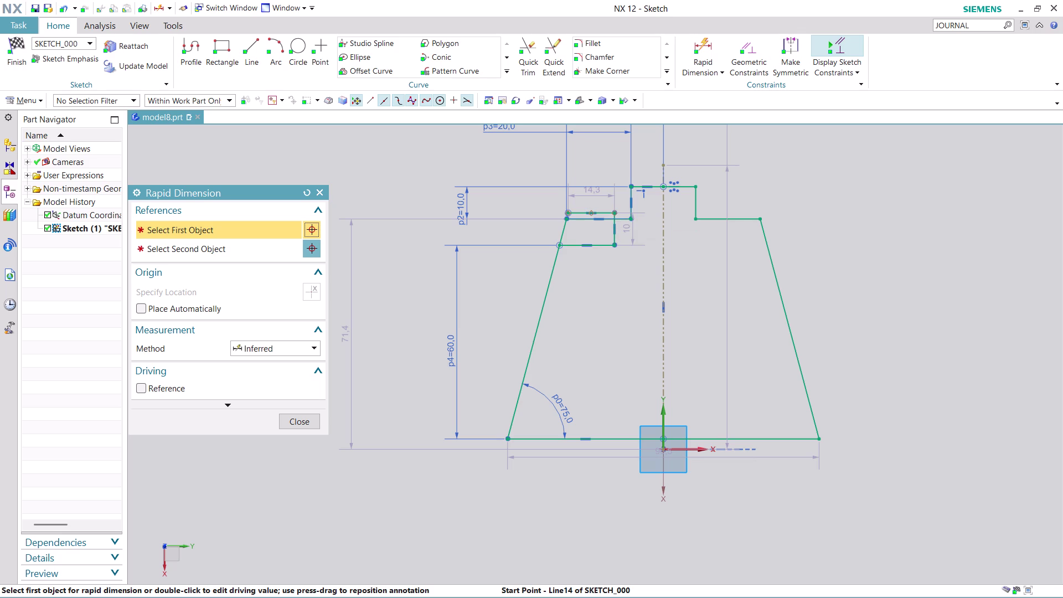
scroll(up, 3)
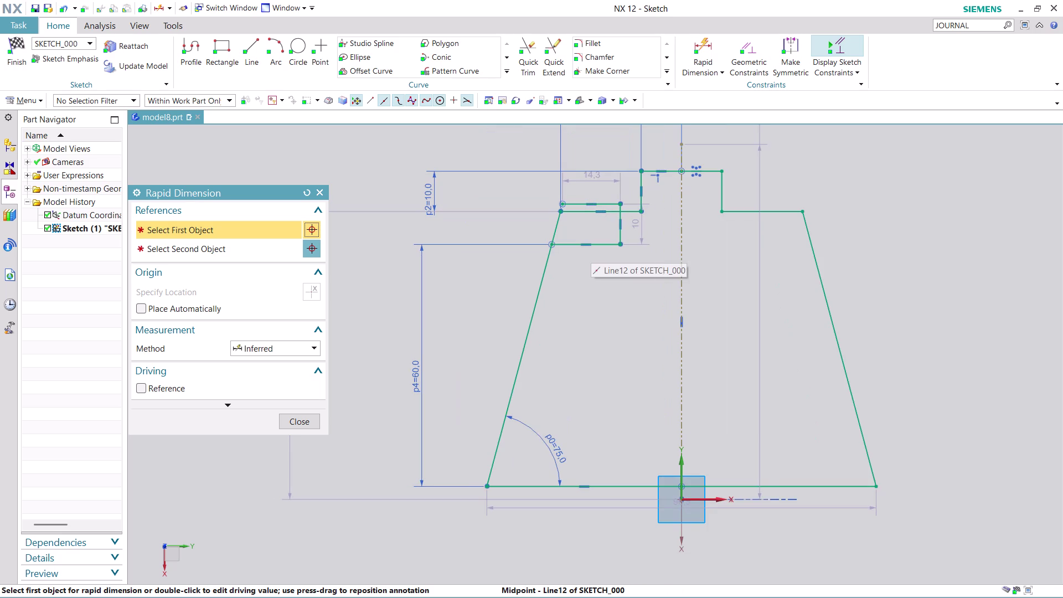
key(ctrl+z)
key(ctrl+z)
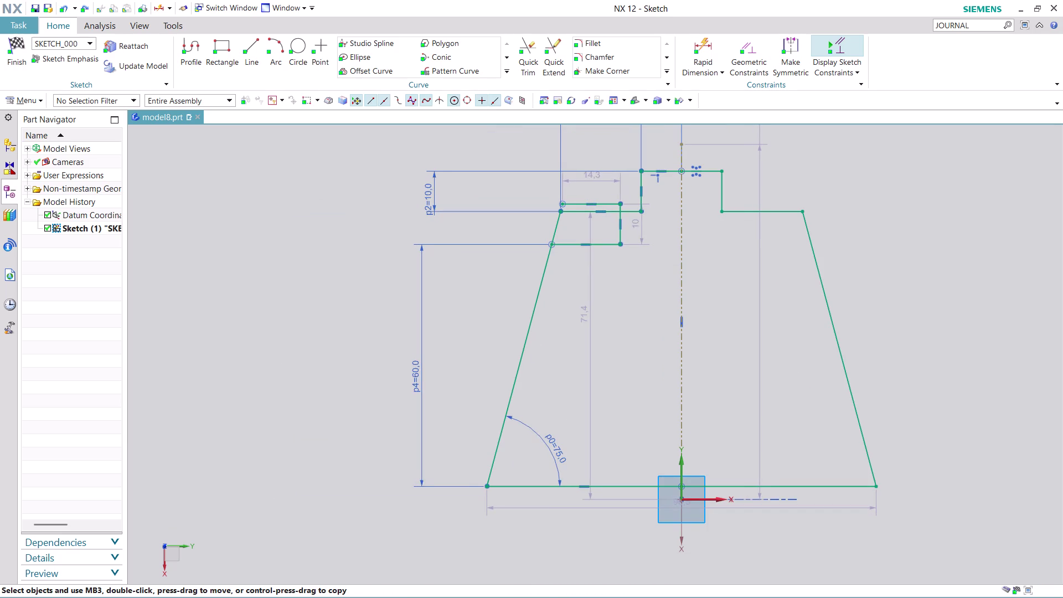
key(ctrl+z)
Dimension the taper's top edge 100 mm above the base line.
click(708, 42)
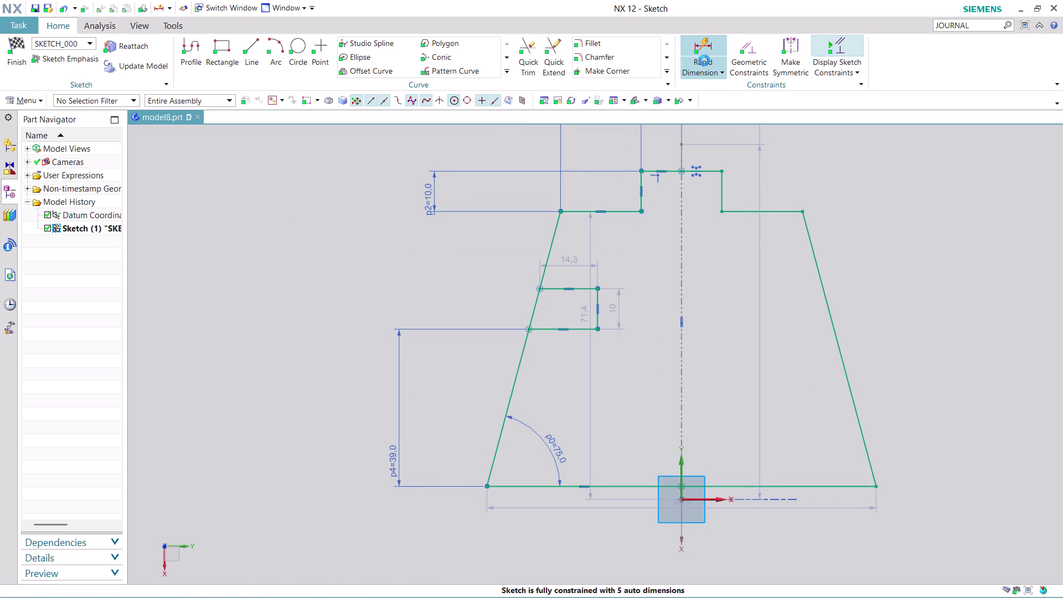
click(627, 213)
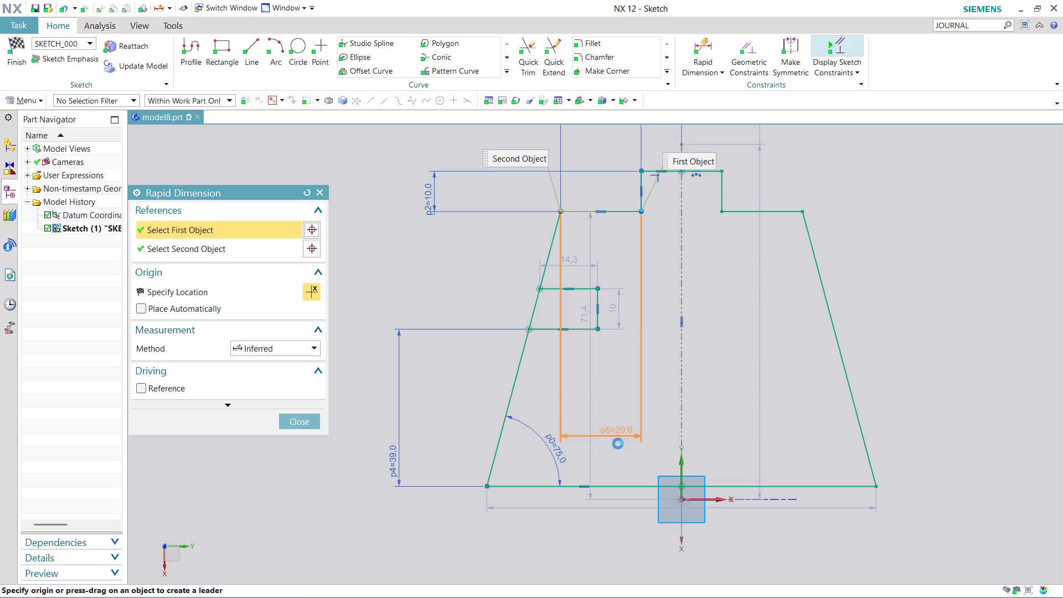
click(630, 483)
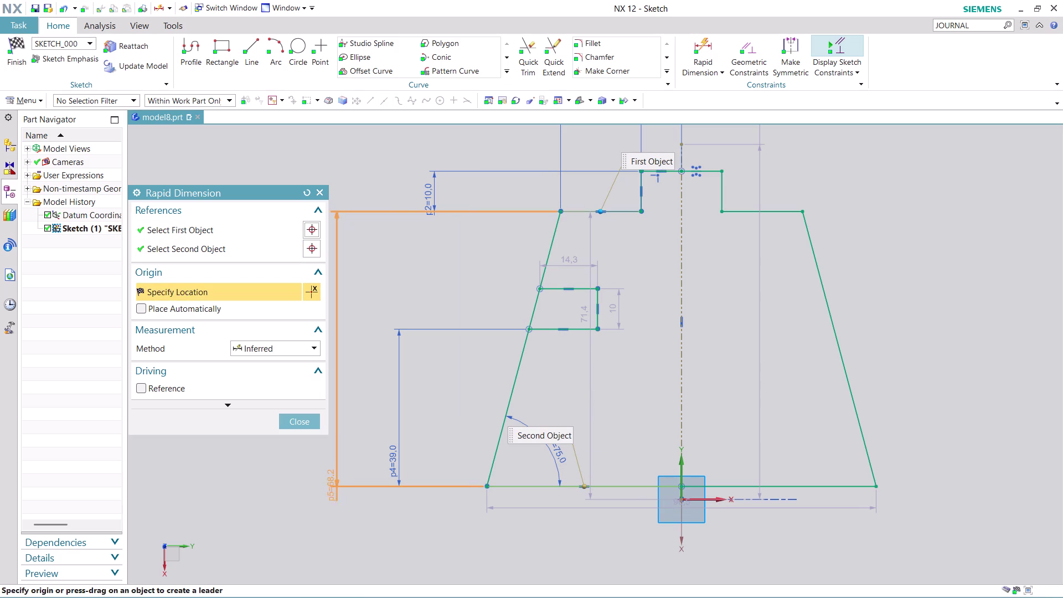
click(336, 527)
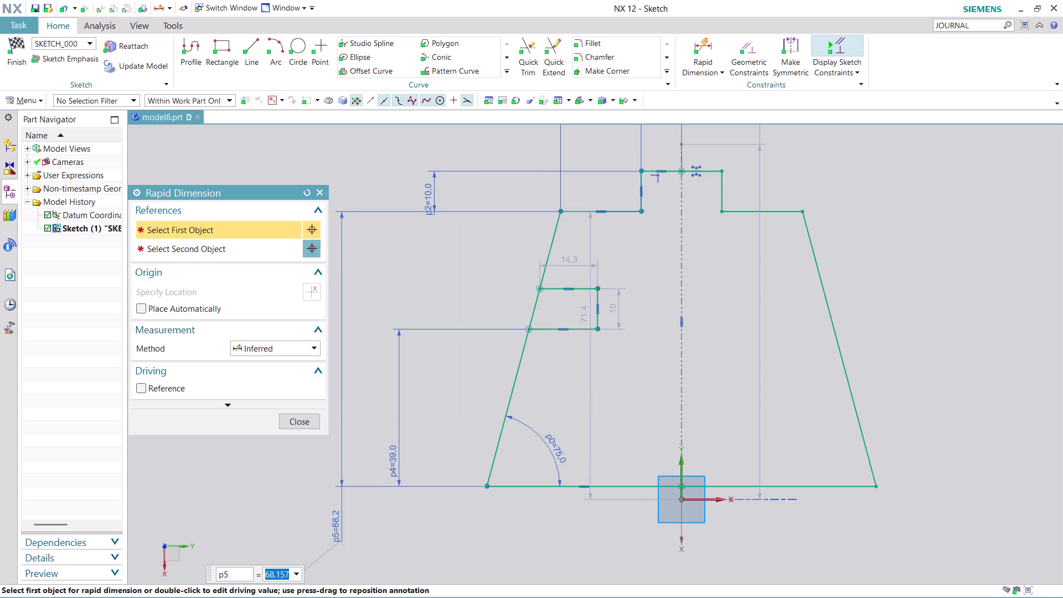
text(100)
key(Return)
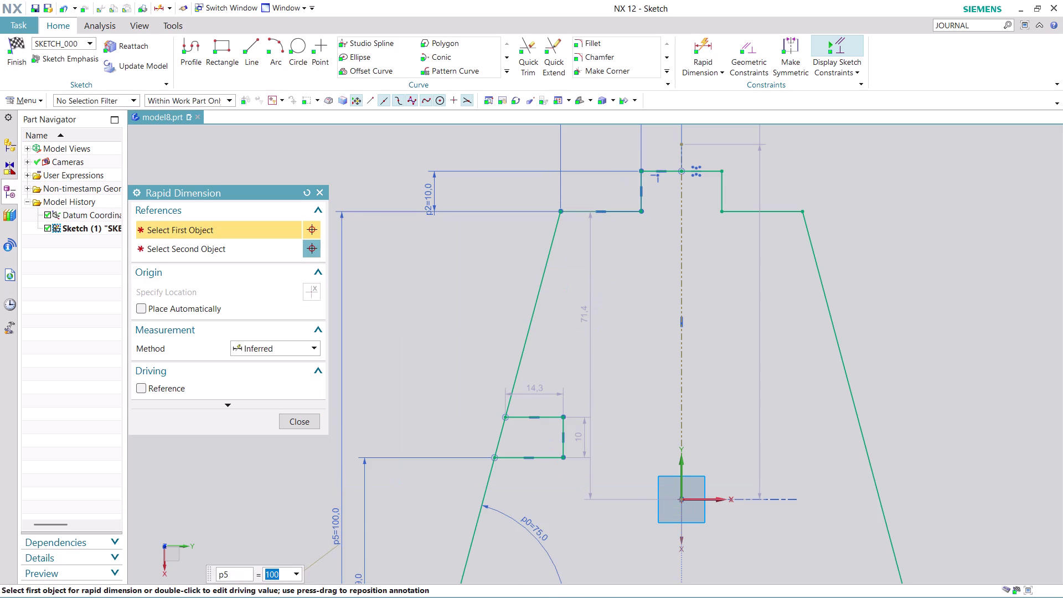
scroll(down, 3)
scroll(up, 3)
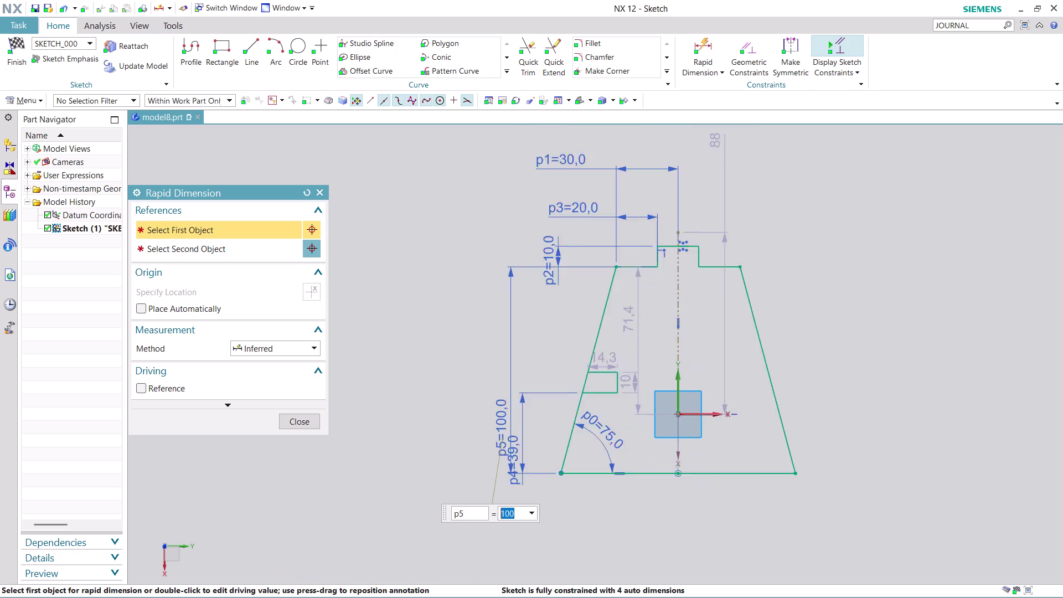
scroll(up, 3)
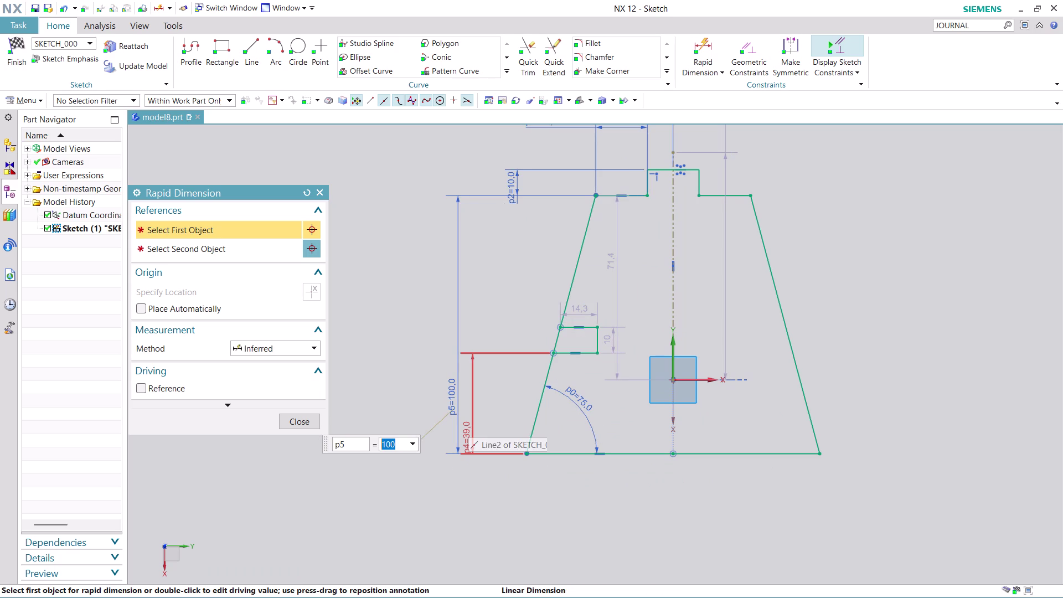
Set the notch height dimension p4 to 60 mm.
double_click(468, 423)
text(6)
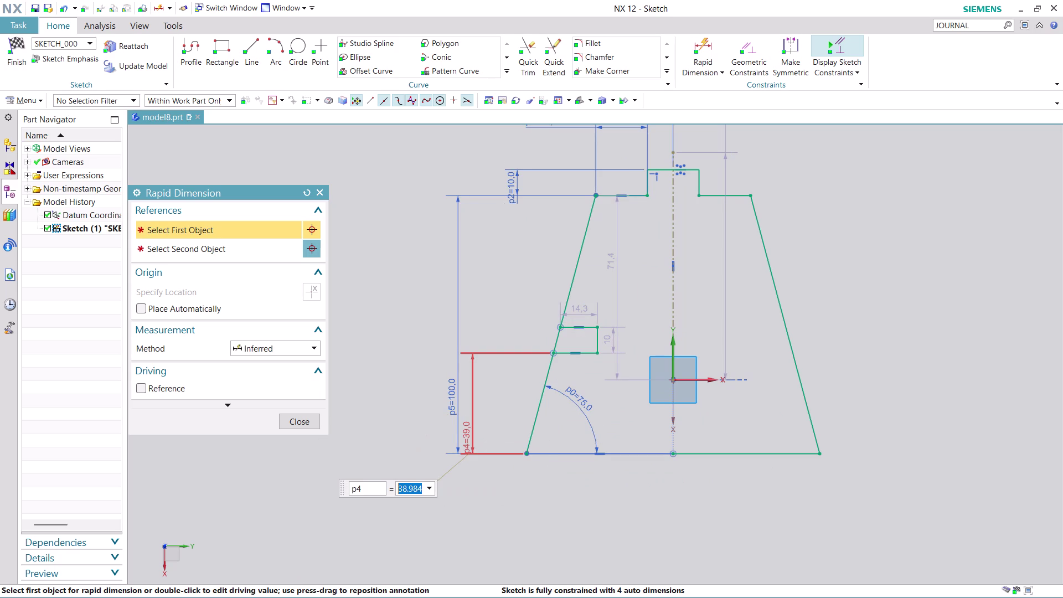
text(0)
key(Return)
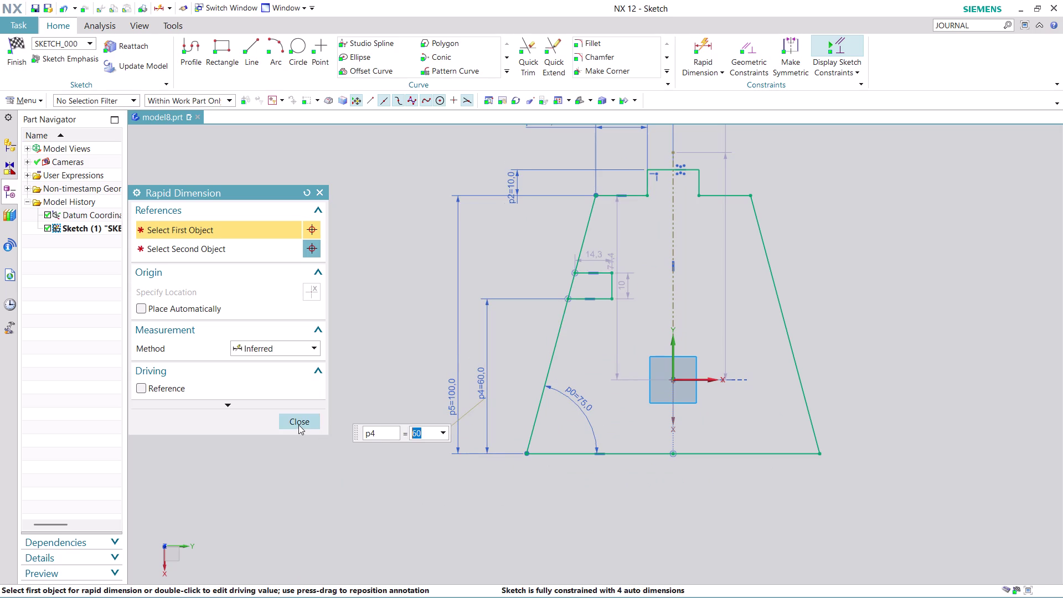
click(299, 425)
scroll(up, 3)
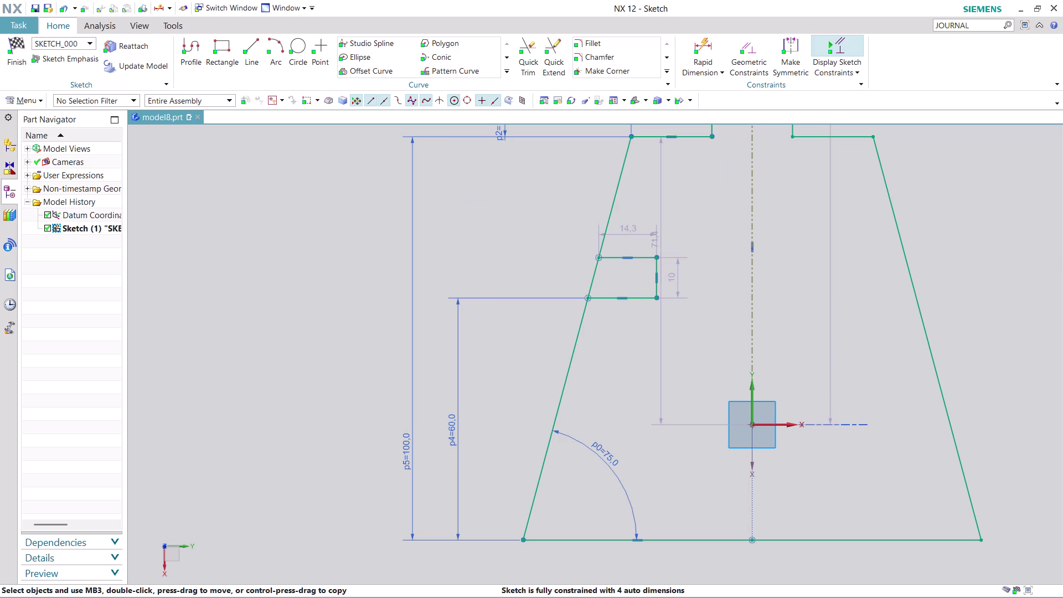
Add a 20 mm width dimension to the side notch's lower line.
click(713, 44)
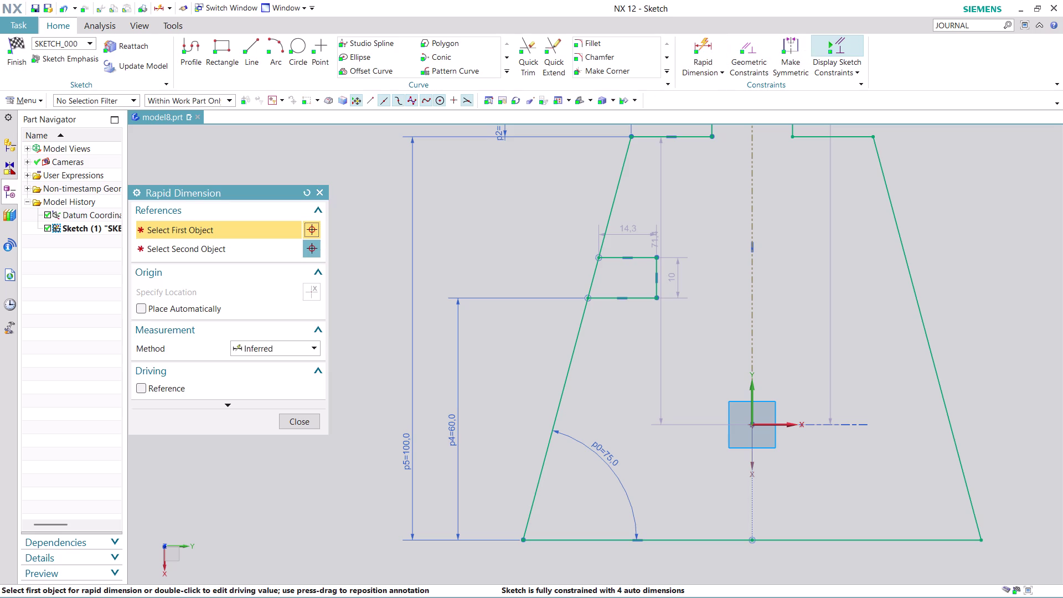
click(657, 299)
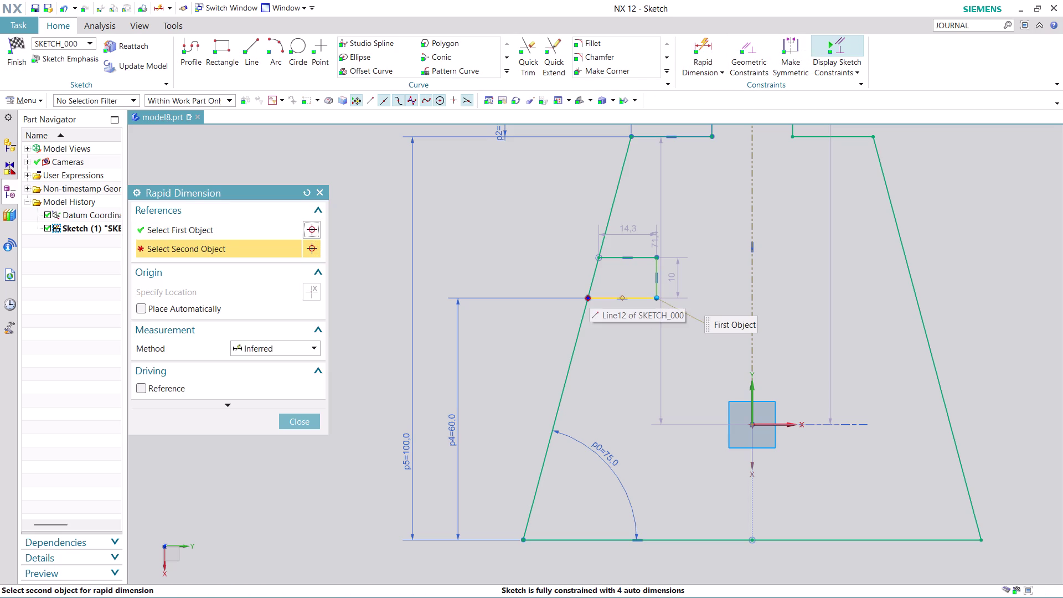
click(587, 298)
click(631, 359)
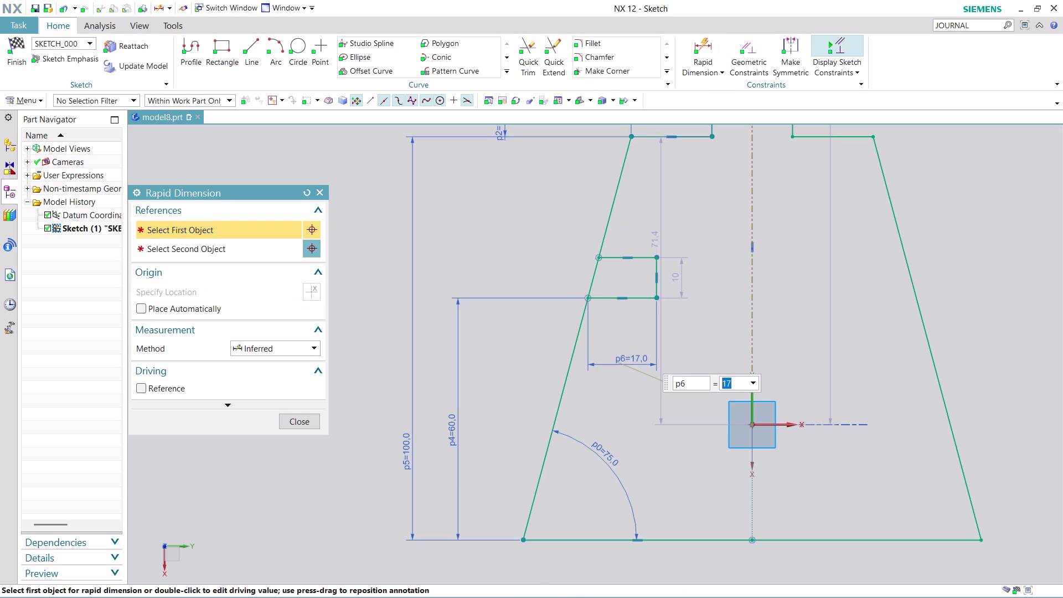
text(20)
key(Return)
click(288, 426)
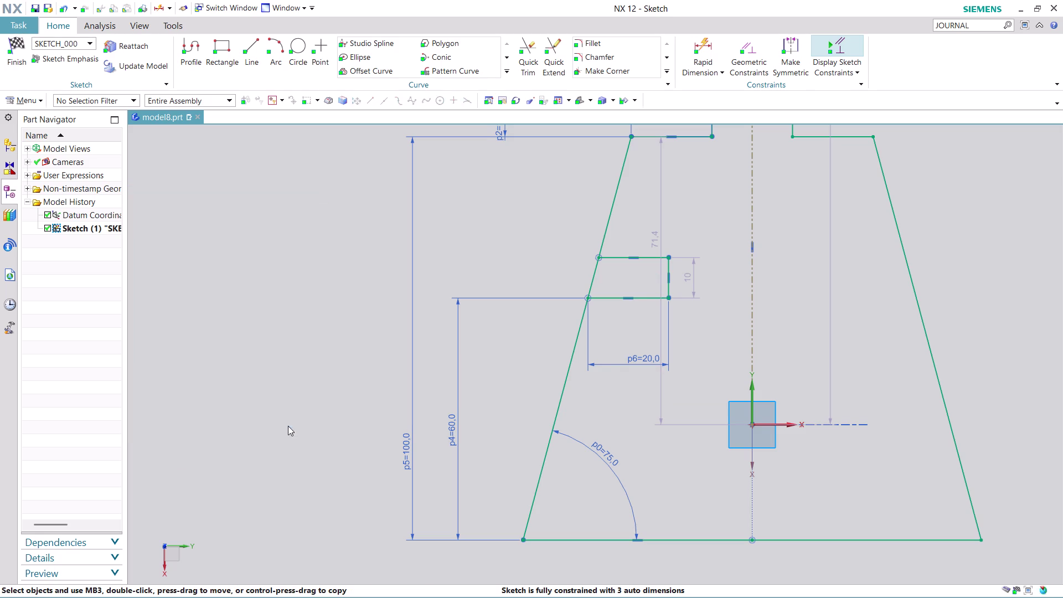
Draw the right notch: a line left about 24, down about 13, back to the slanted side.
scroll(down, 3)
scroll(up, 3)
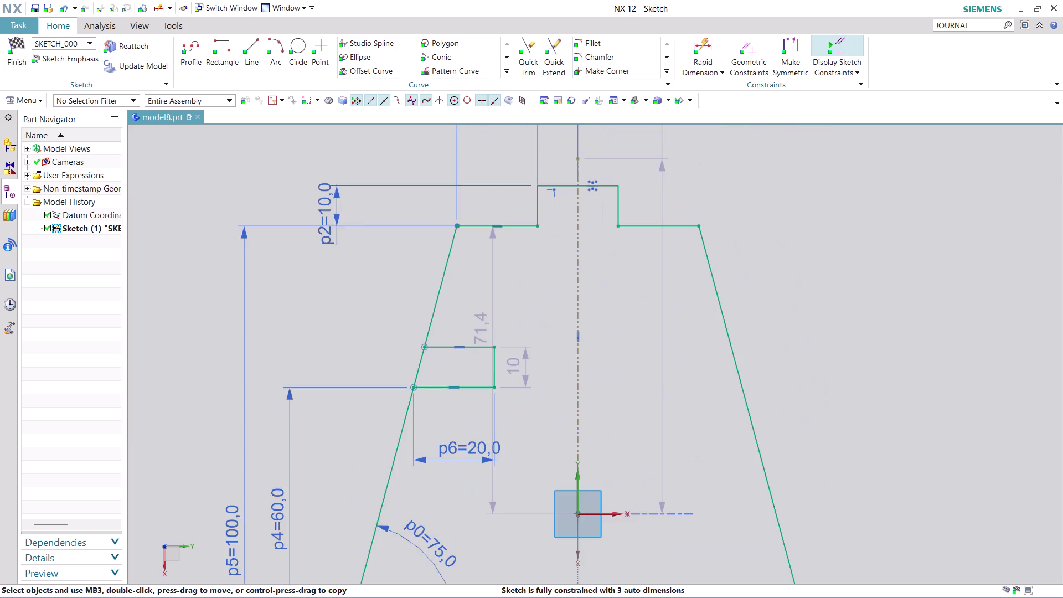
scroll(down, 3)
scroll(up, 3)
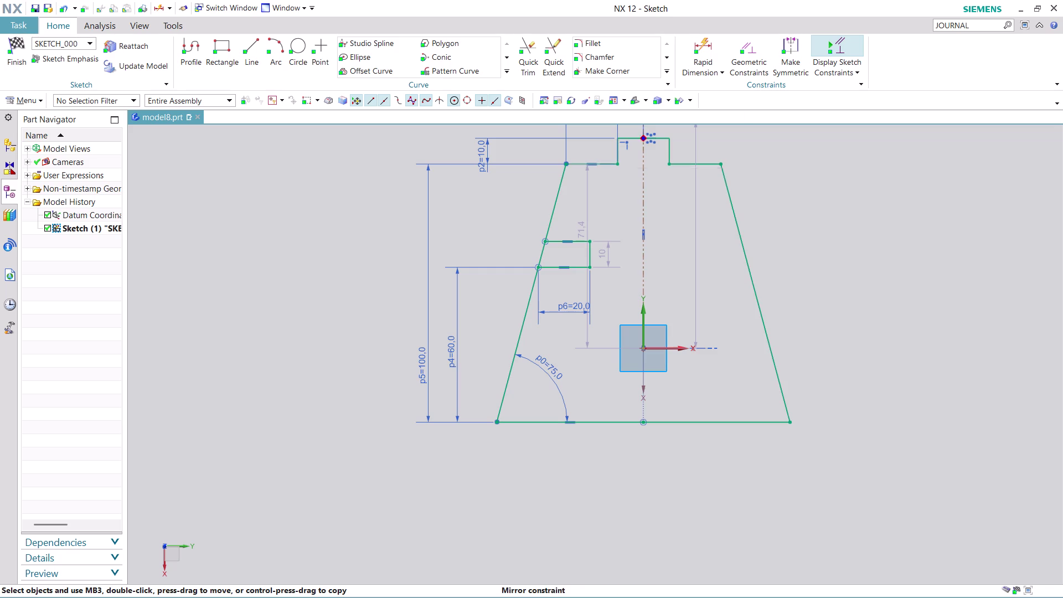
click(194, 53)
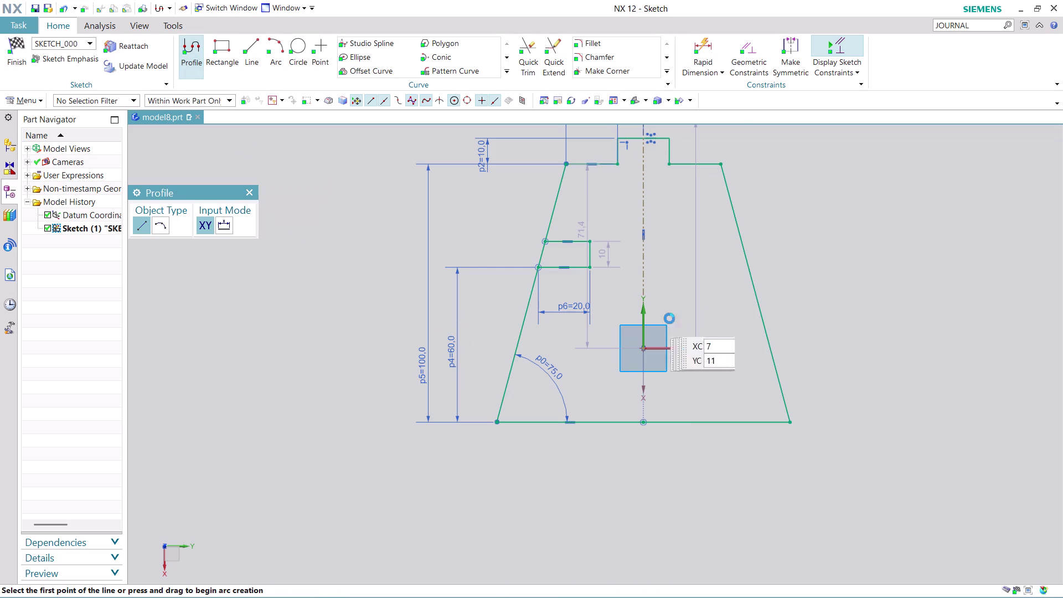
click(772, 352)
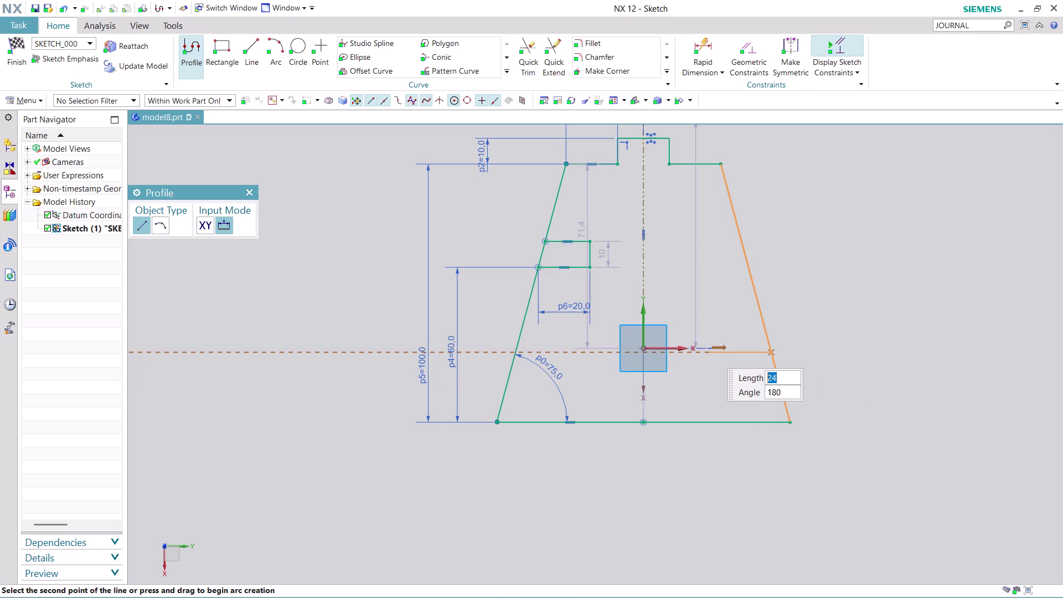
click(710, 350)
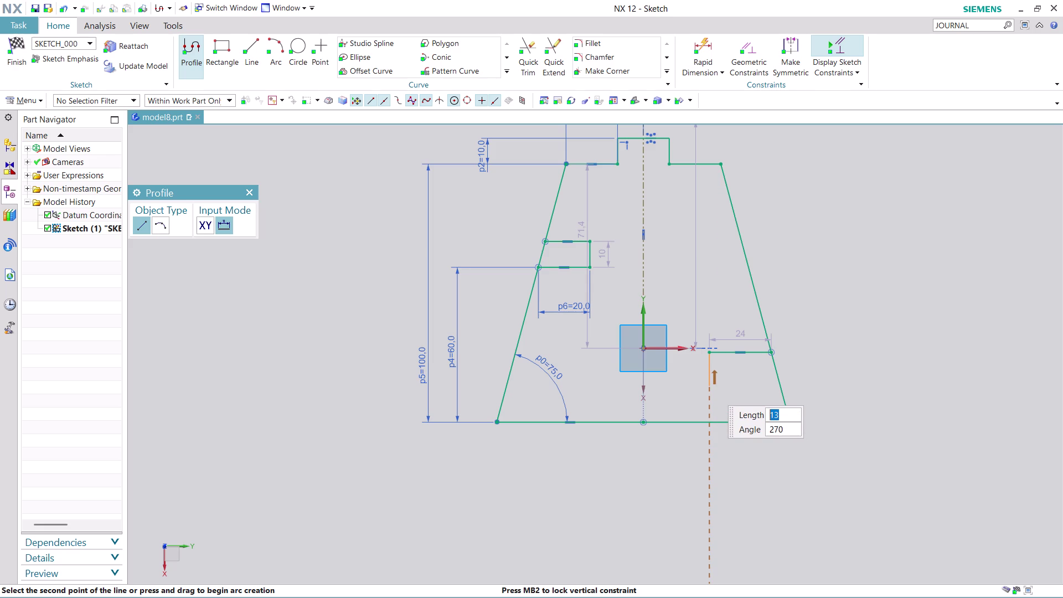
click(710, 387)
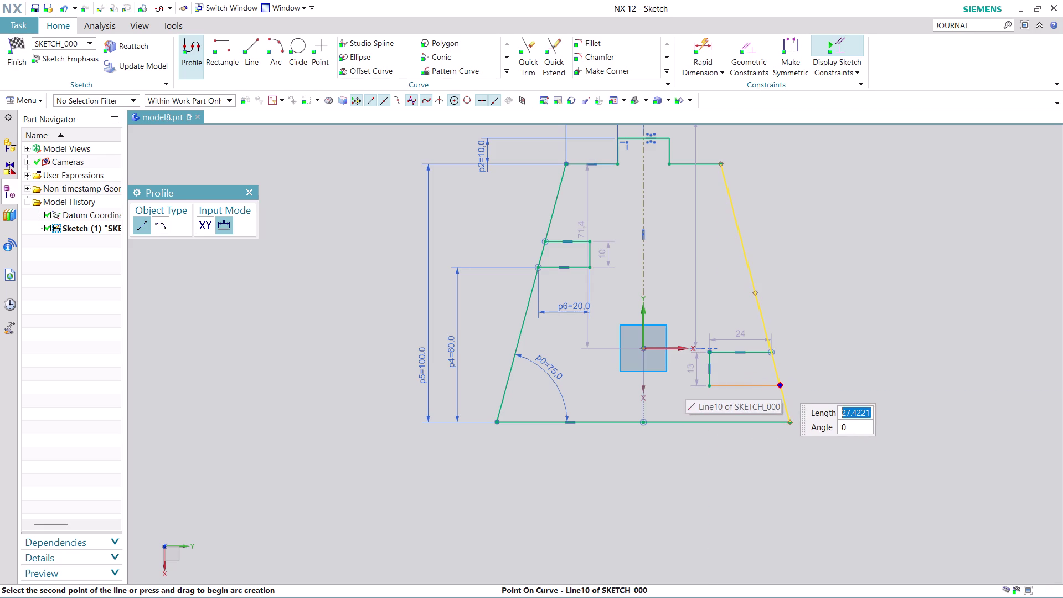
click(782, 385)
key(Escape)
key(Escape)
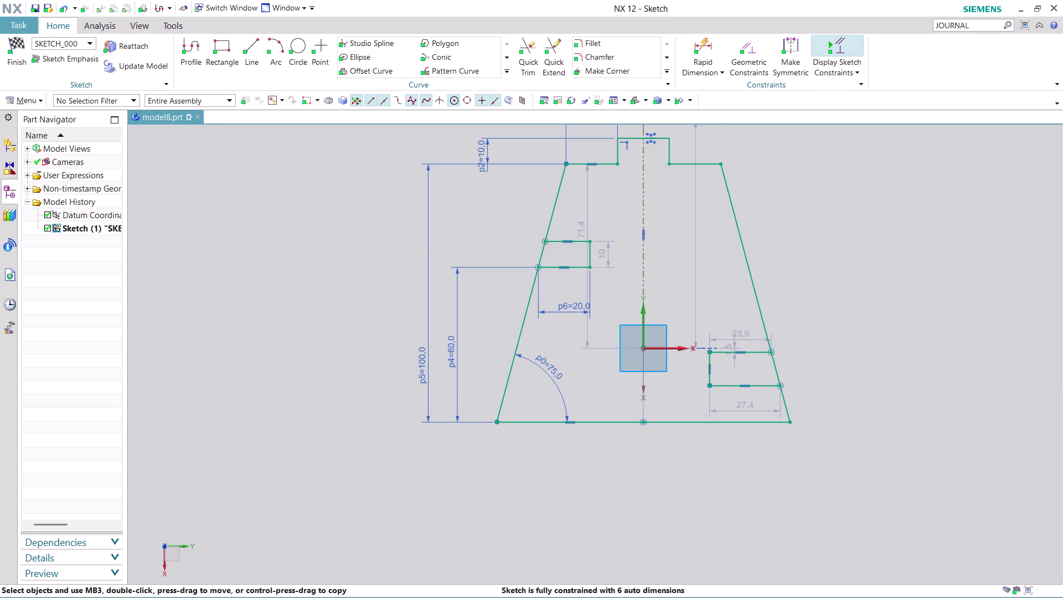
scroll(up, 3)
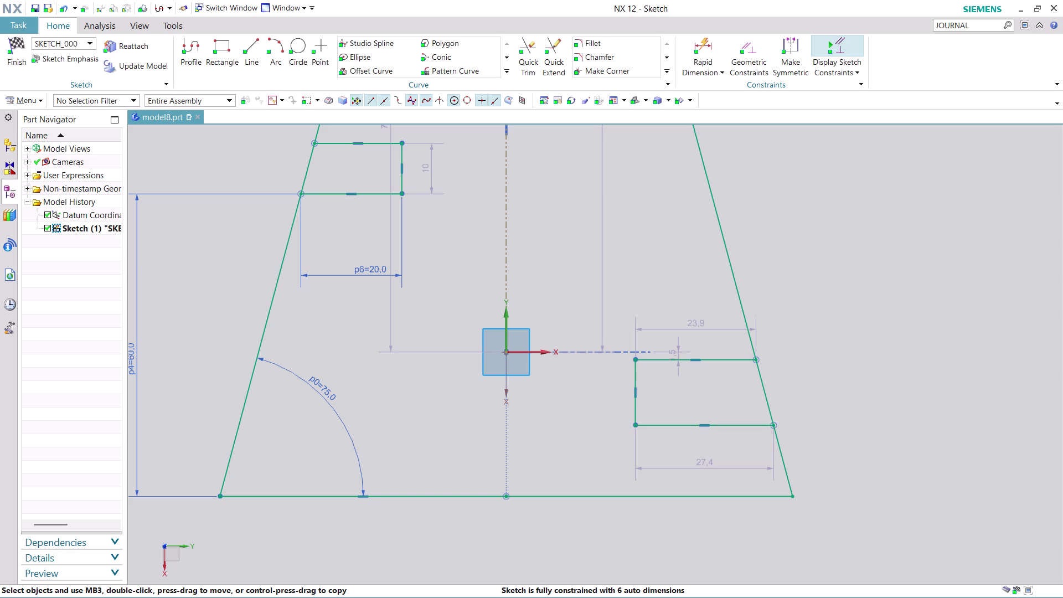
Dimension the right notch's bottom edge 20 mm above the base line.
click(701, 44)
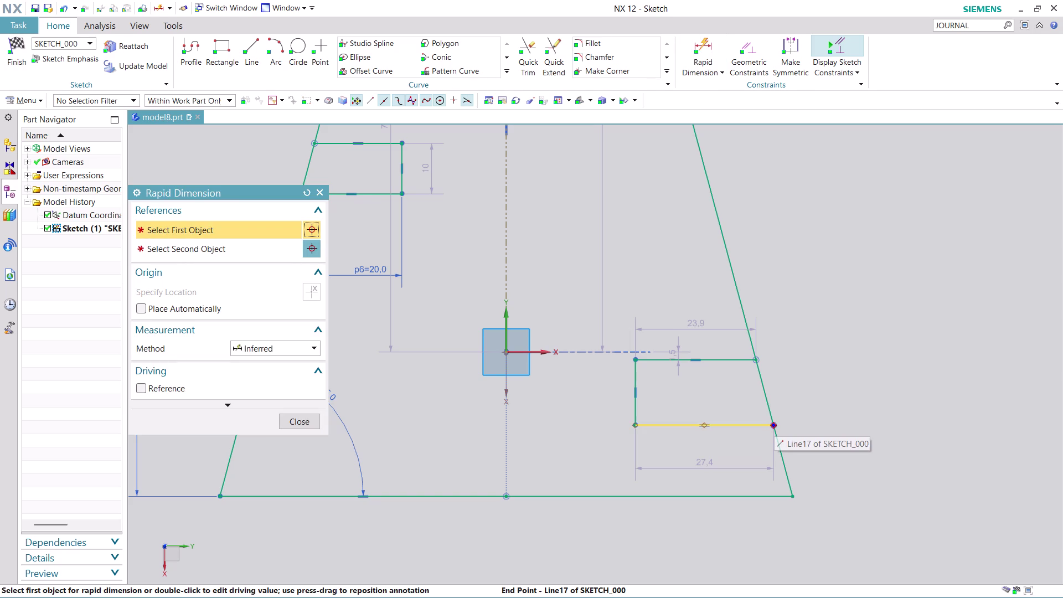
click(773, 424)
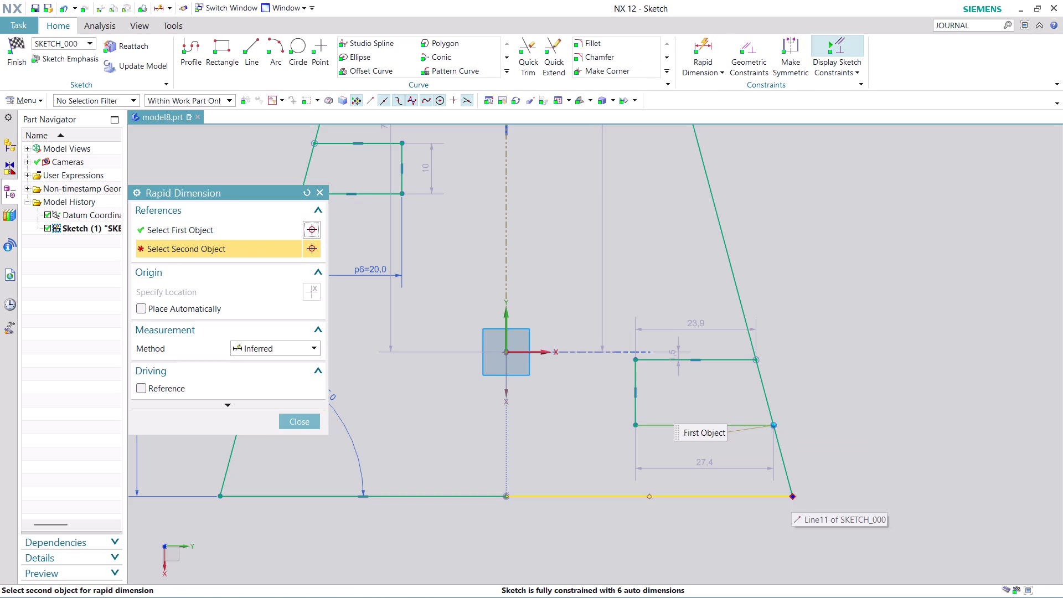
click(793, 498)
click(955, 460)
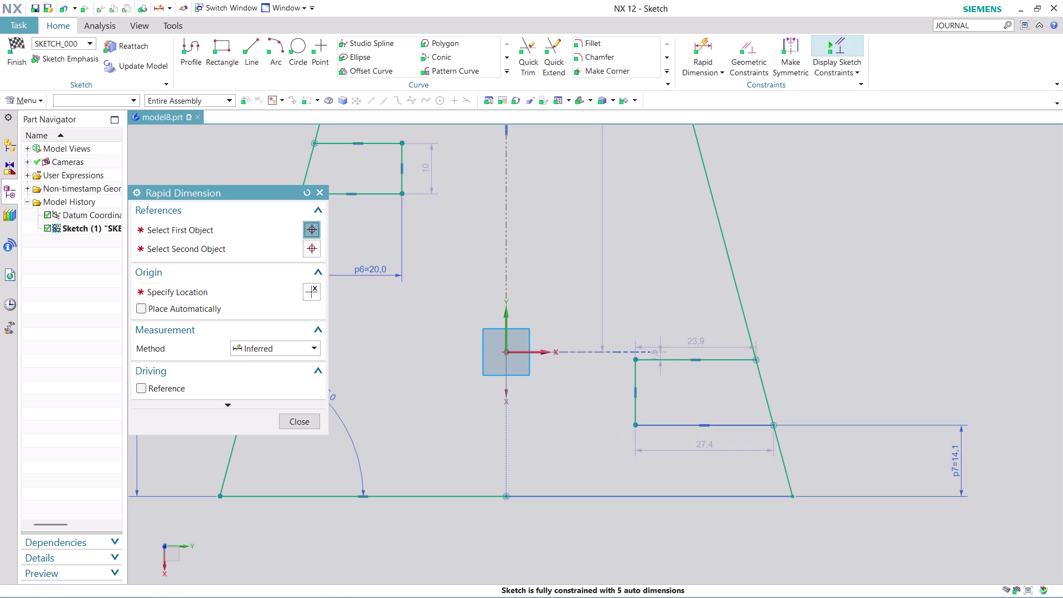
text(20)
key(Return)
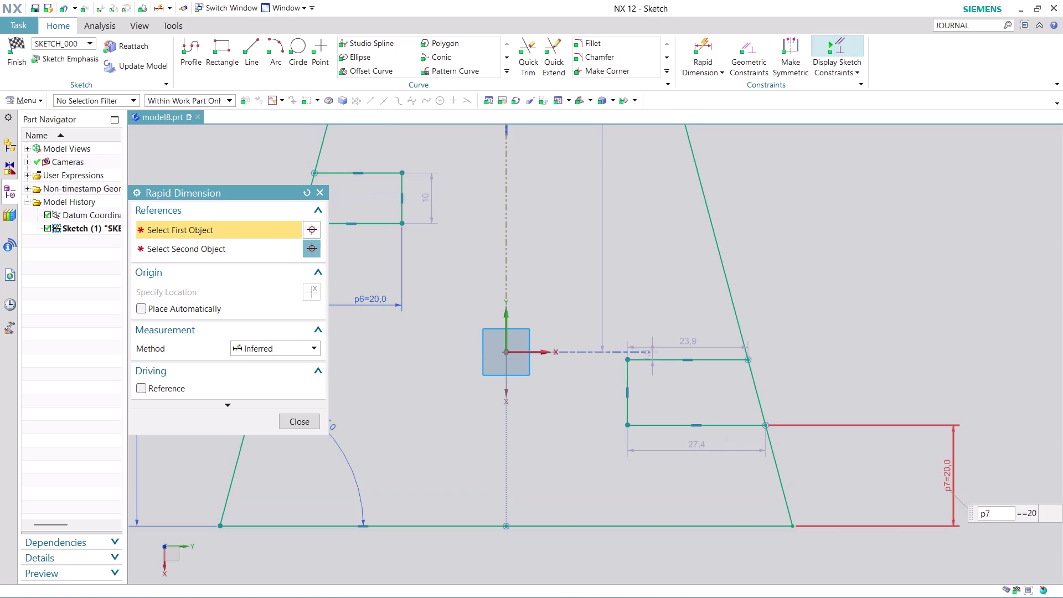
click(295, 419)
scroll(down, 3)
scroll(up, 3)
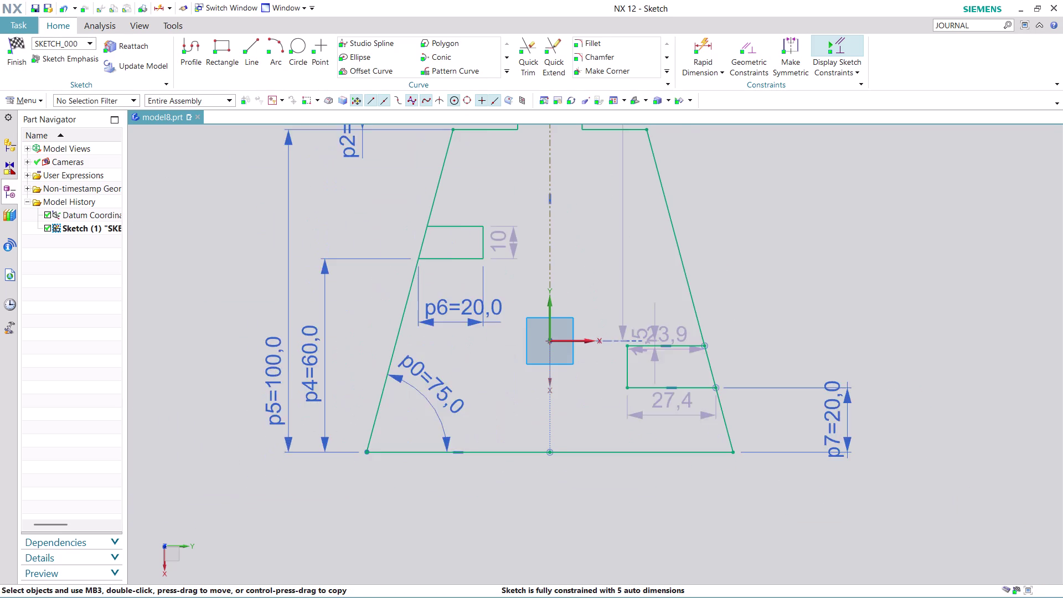
scroll(down, 3)
scroll(up, 3)
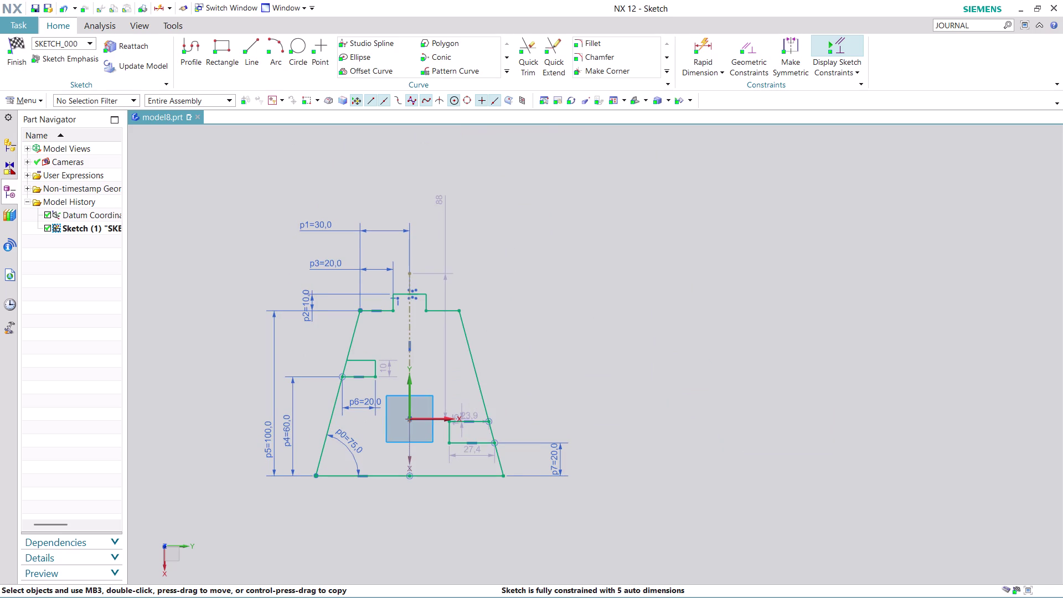
click(757, 51)
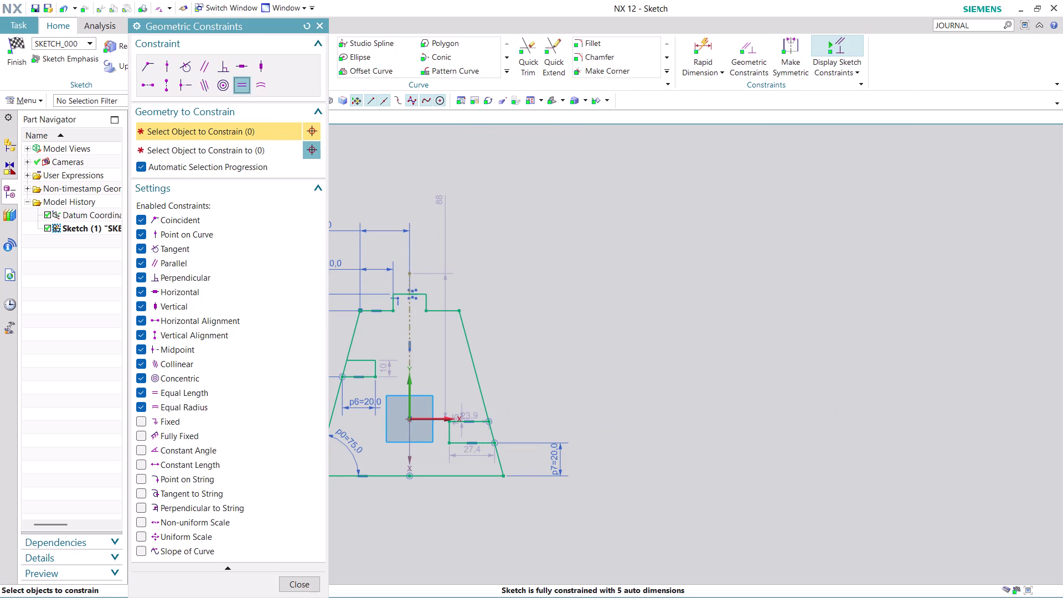
Apply an Equal Length constraint between the left and right slanted sides.
scroll(down, 3)
scroll(up, 3)
click(432, 274)
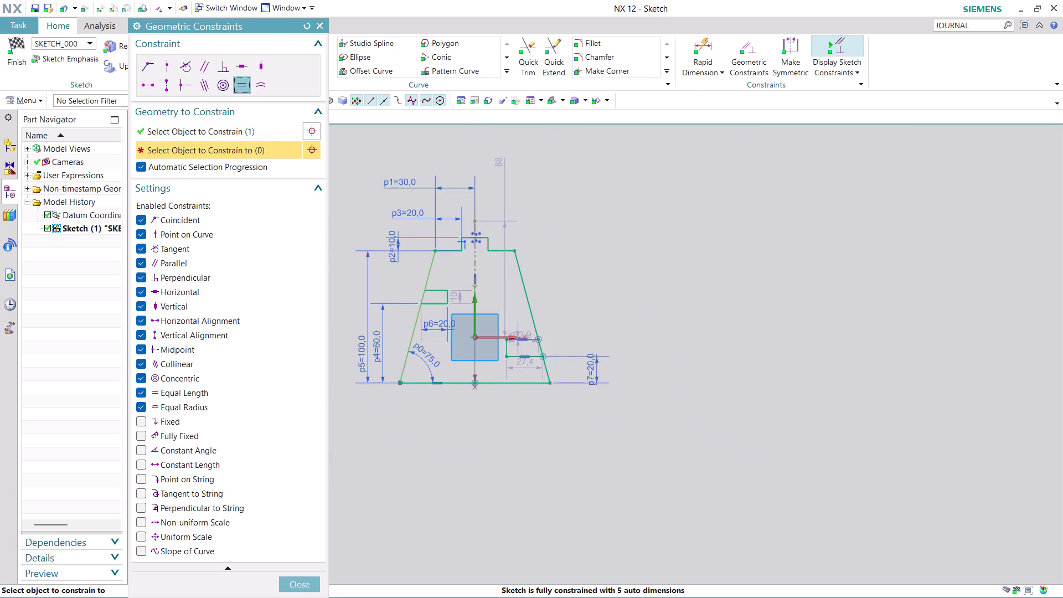
click(527, 286)
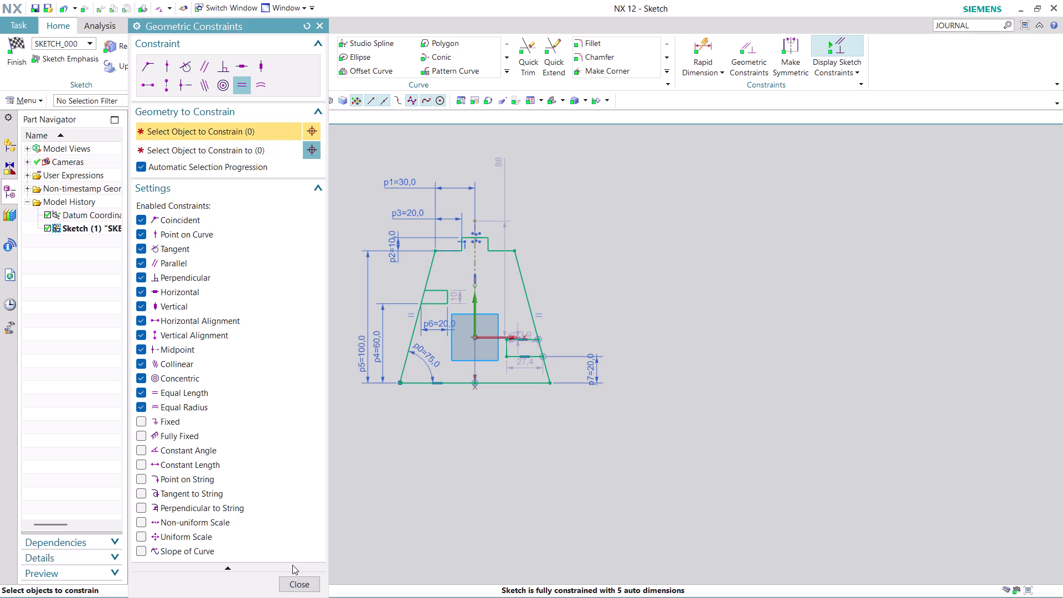
click(302, 586)
scroll(down, 3)
scroll(up, 3)
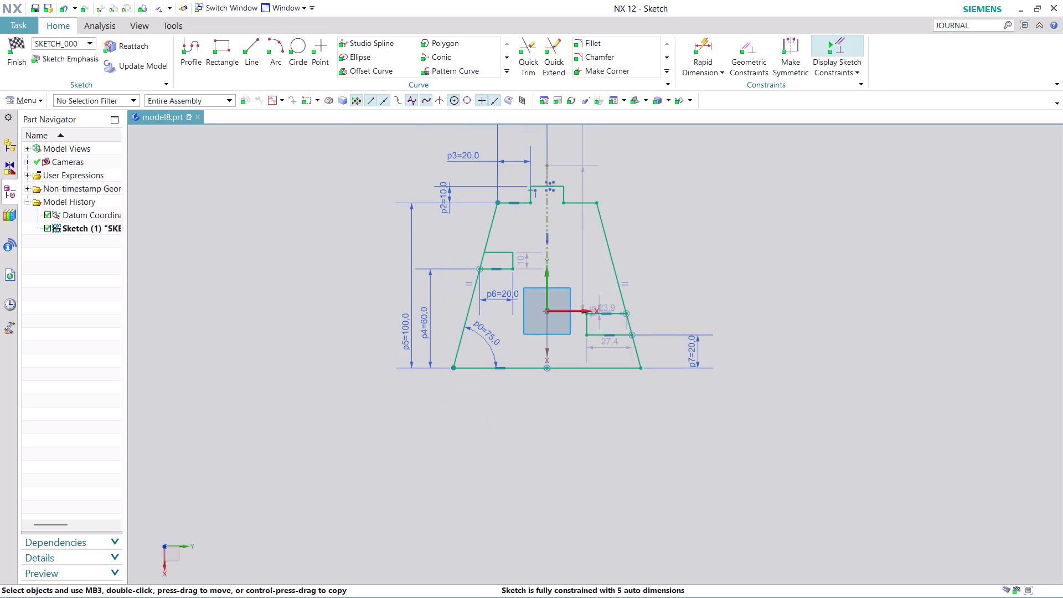
scroll(up, 3)
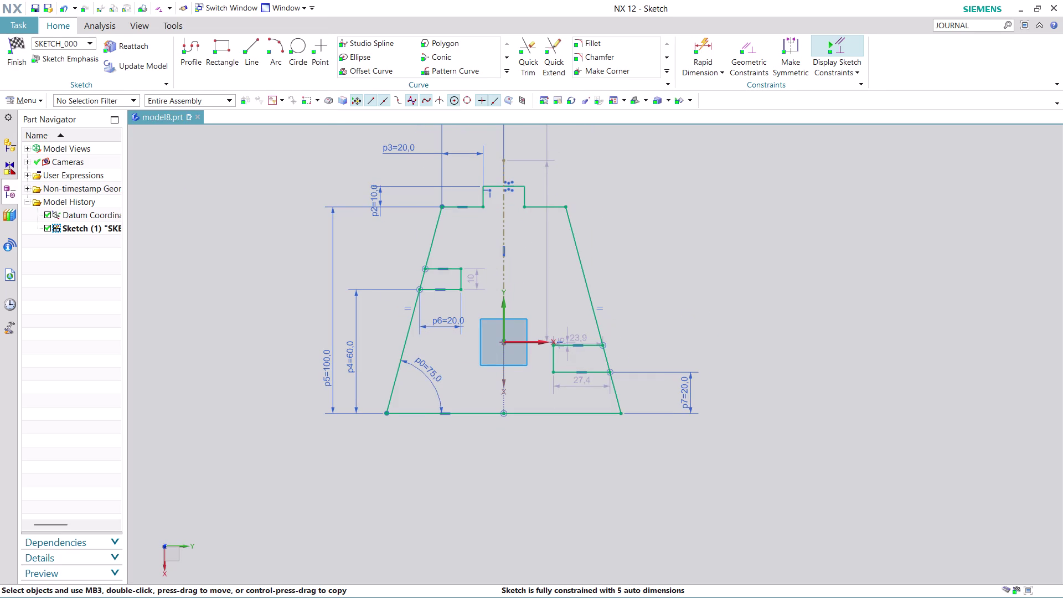
scroll(up, 3)
click(704, 45)
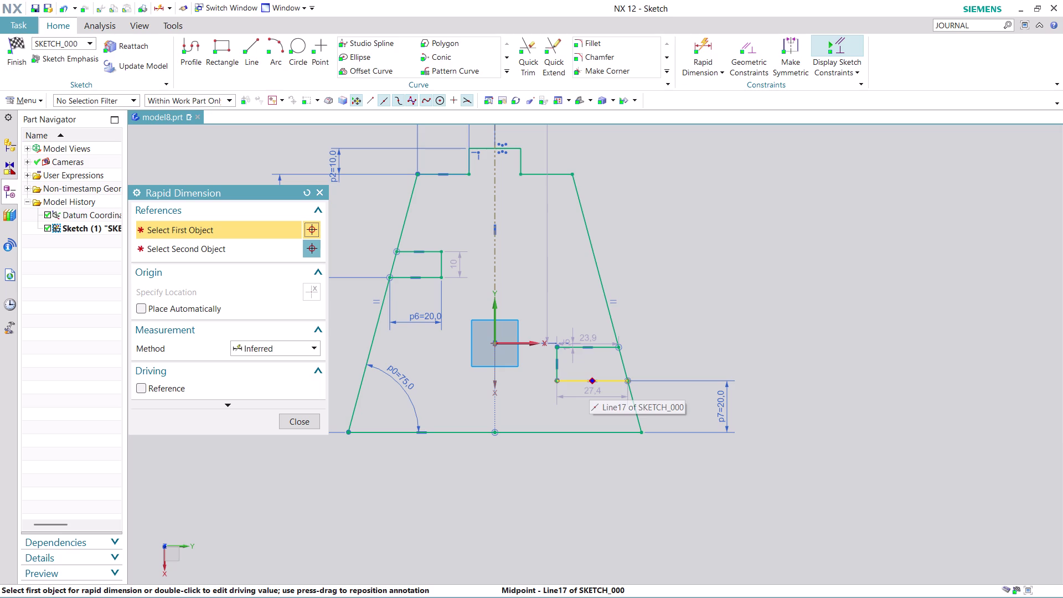
Dimension the right notch's height between its top and bottom edges as 10 mm.
click(612, 379)
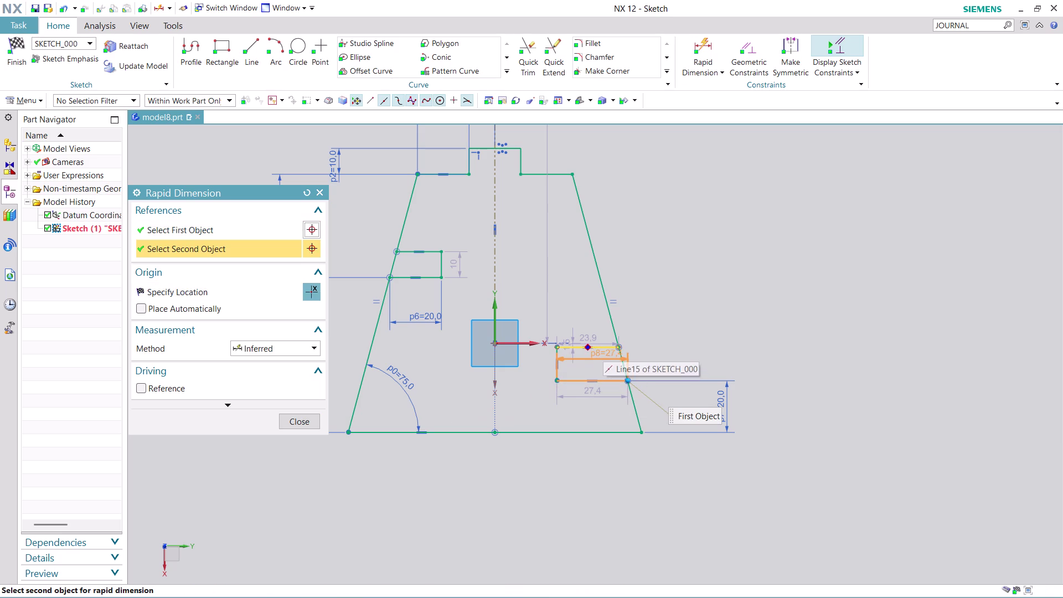
click(603, 347)
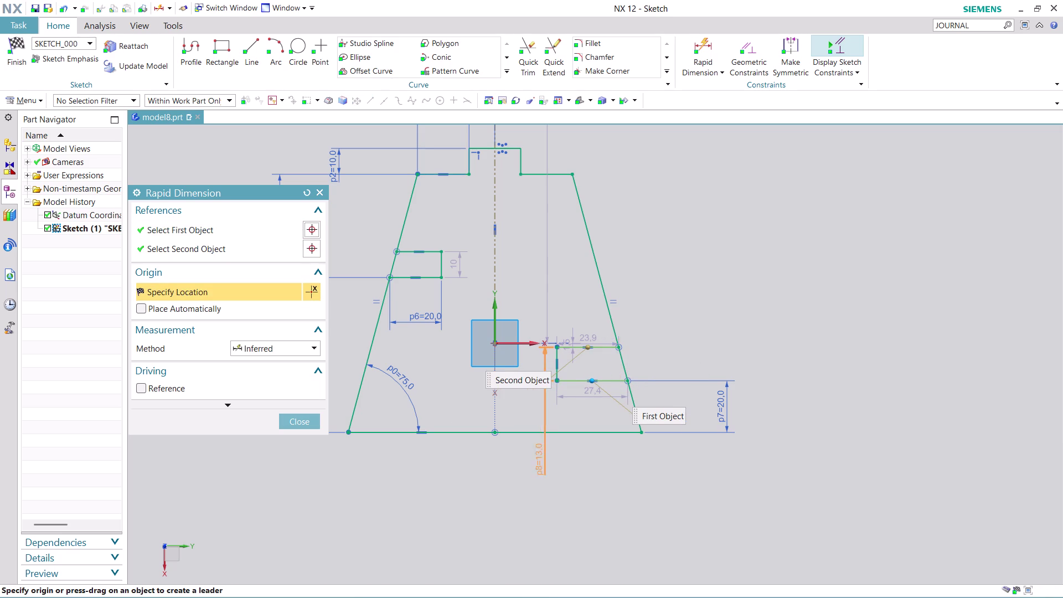
click(530, 487)
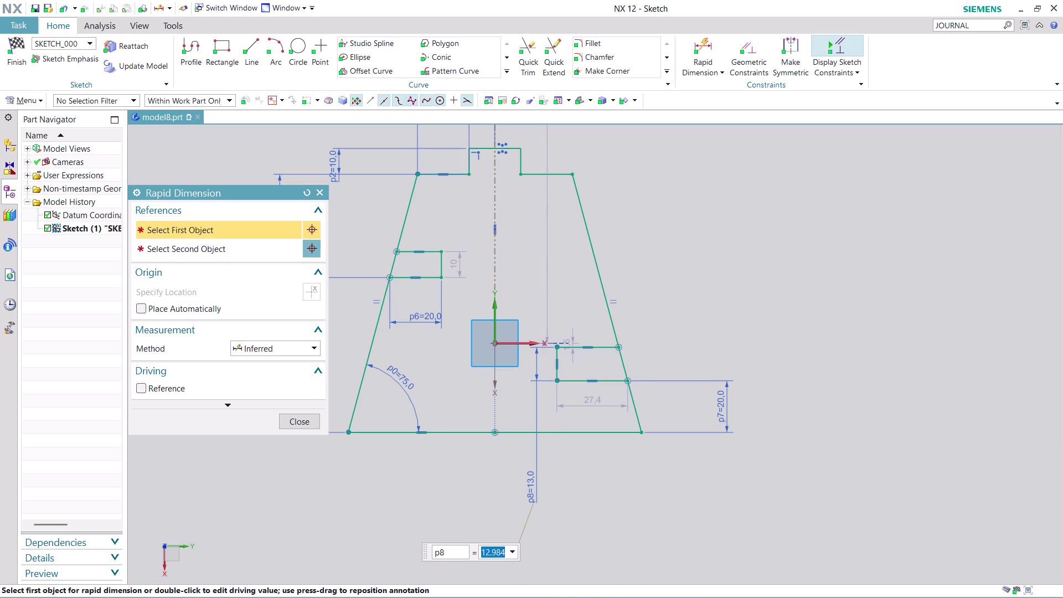
text(10)
key(Return)
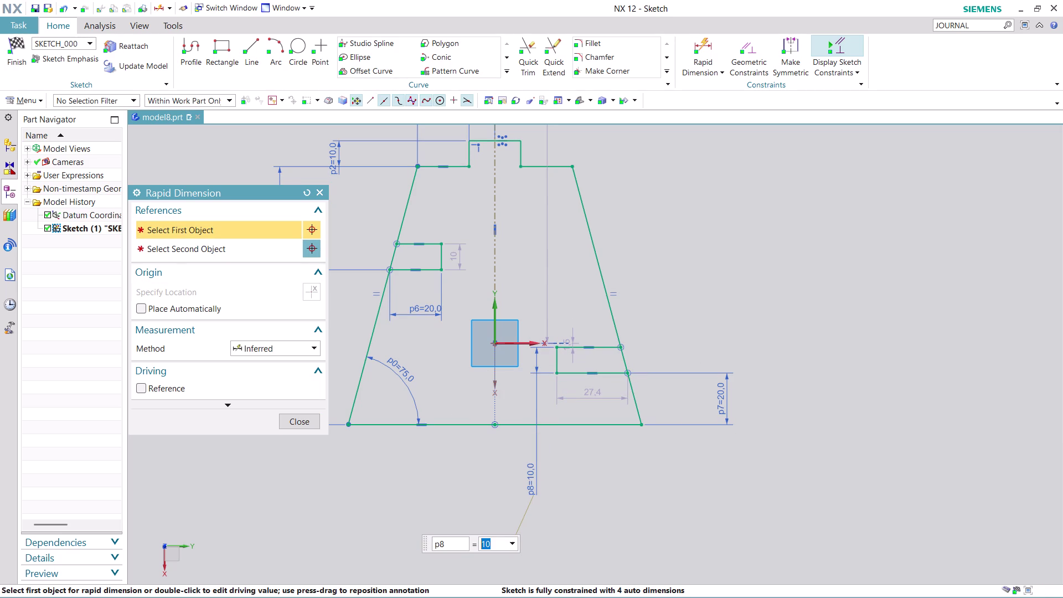
click(293, 419)
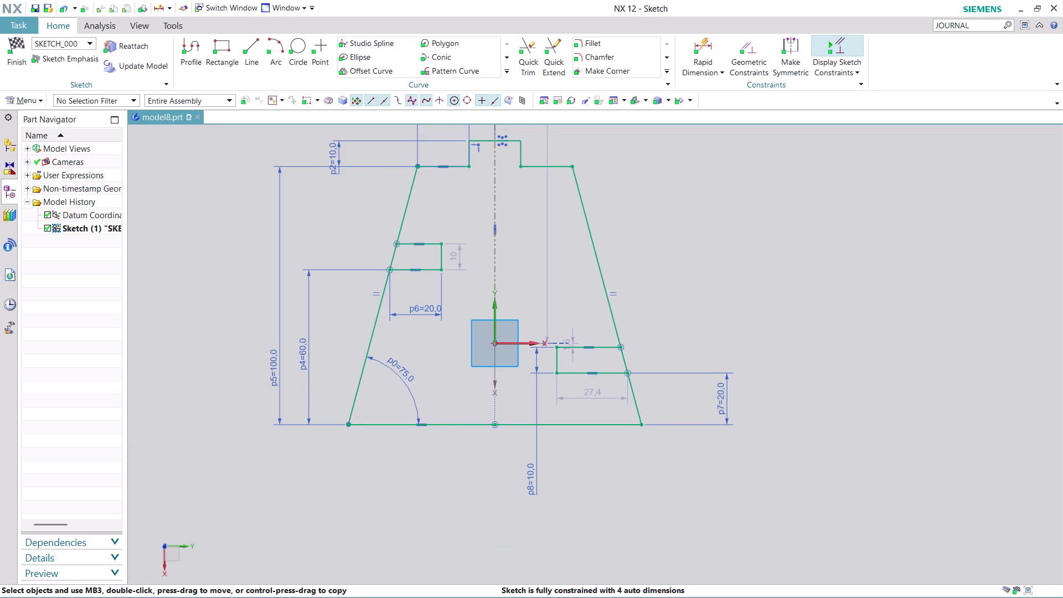
Change the 27.4 notch bottom-edge length dimension to 20 mm.
double_click(596, 397)
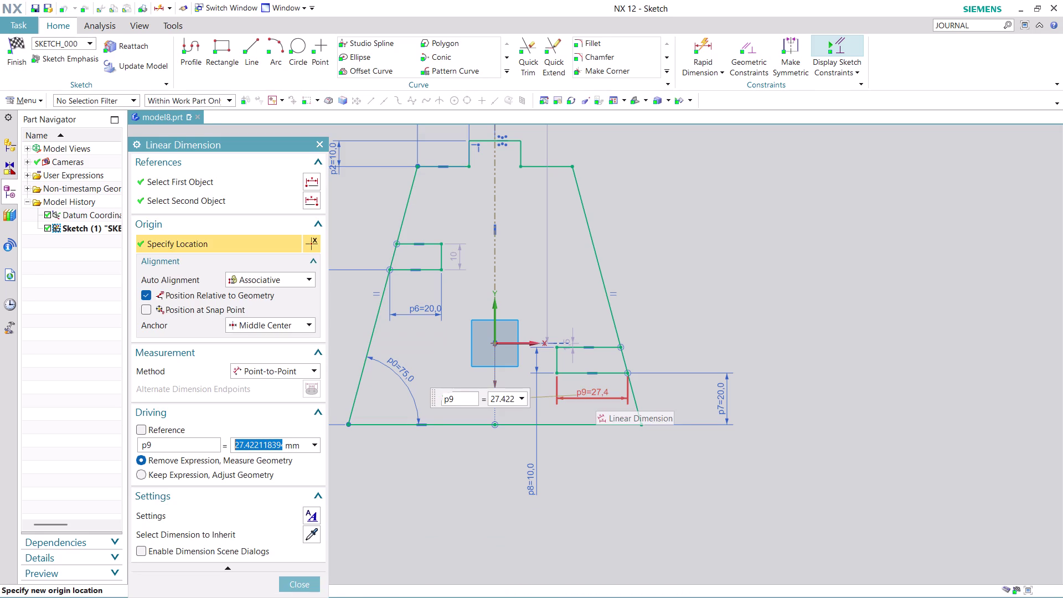
text(20)
key(Return)
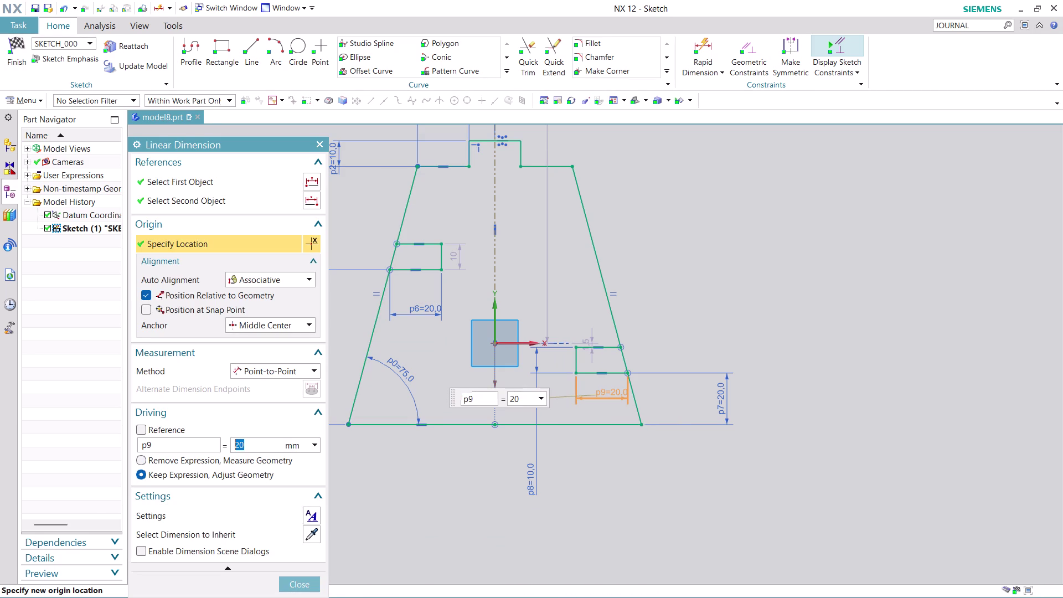
click(311, 586)
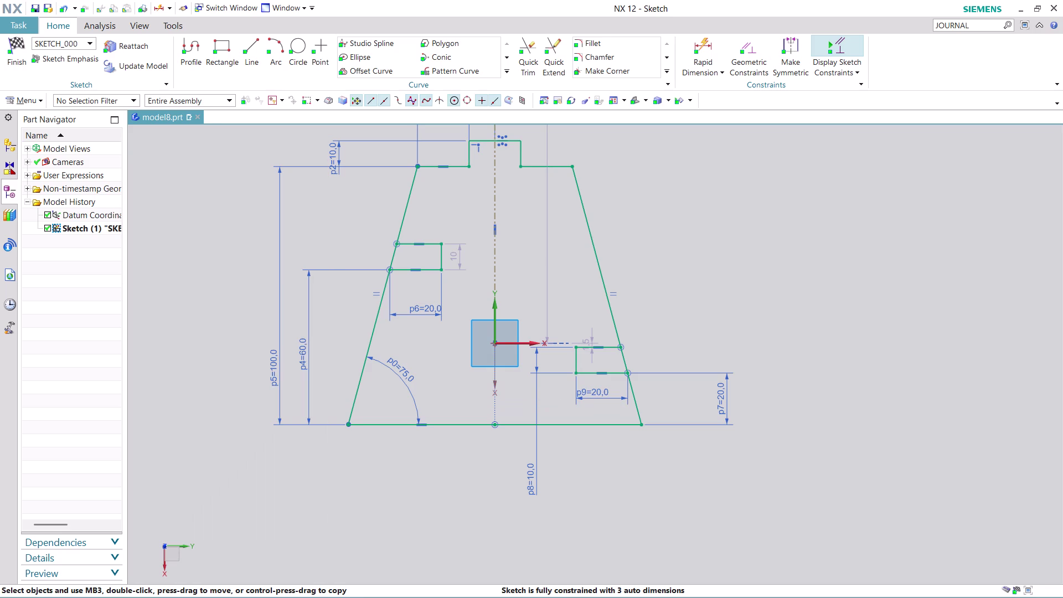
click(523, 42)
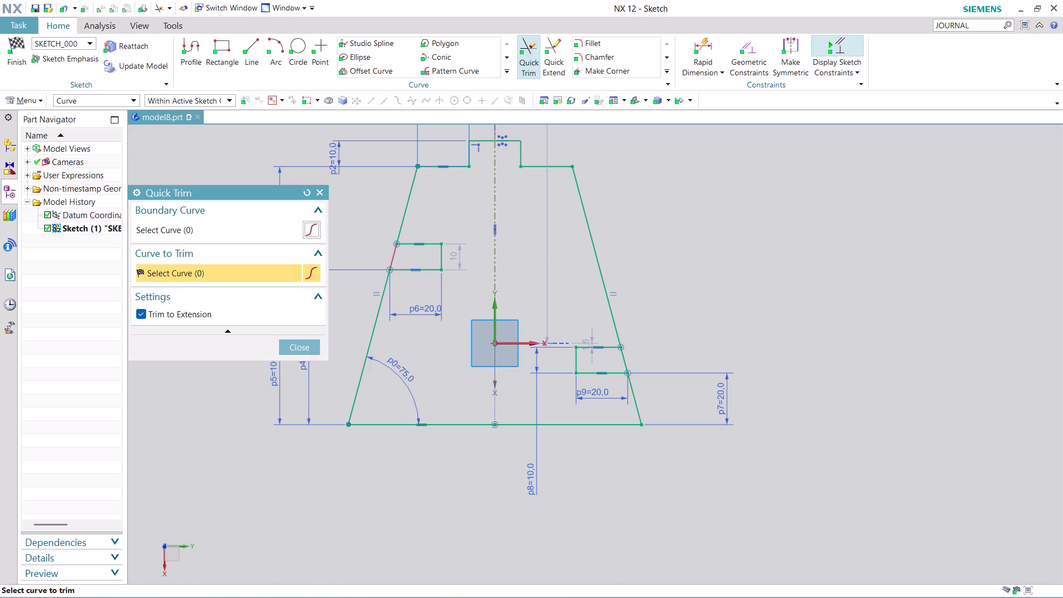
Trim away the slanted side pieces crossing the left and right notches.
click(390, 261)
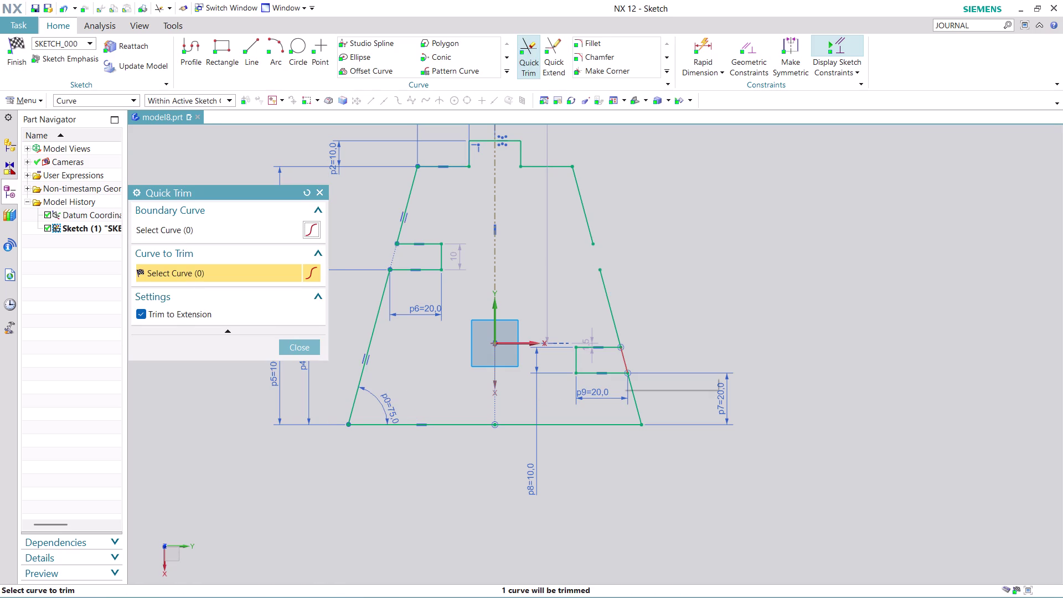
click(622, 361)
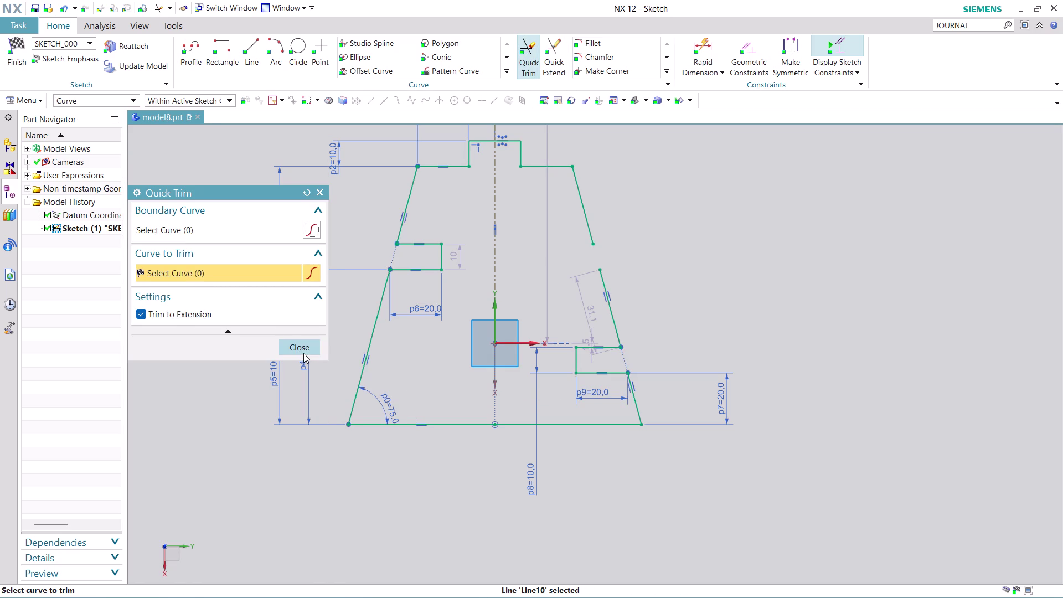
click(304, 354)
Extend the right slanted side line to meet the right notch.
click(552, 57)
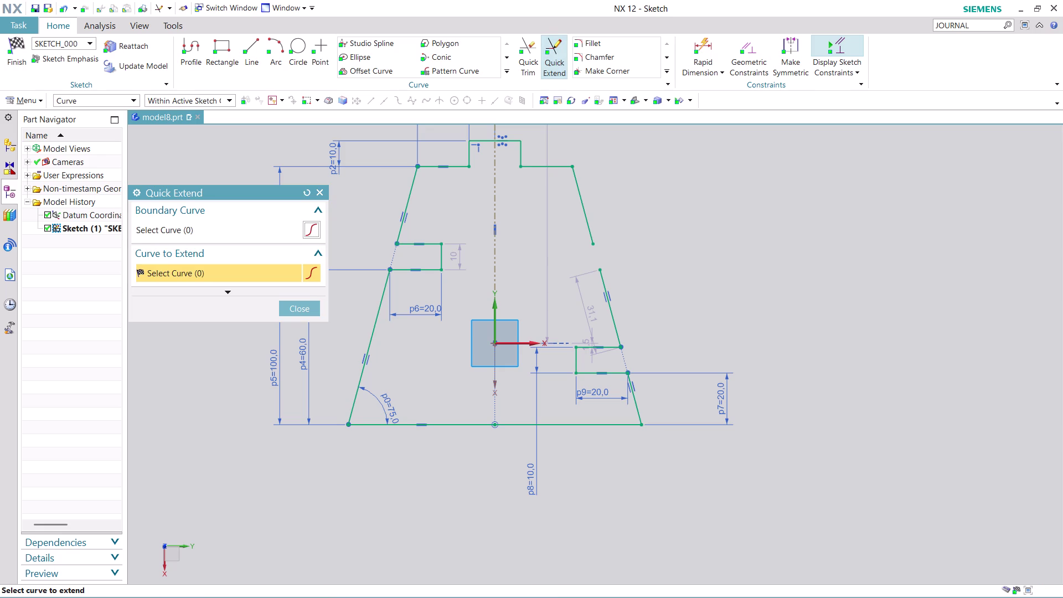
click(590, 244)
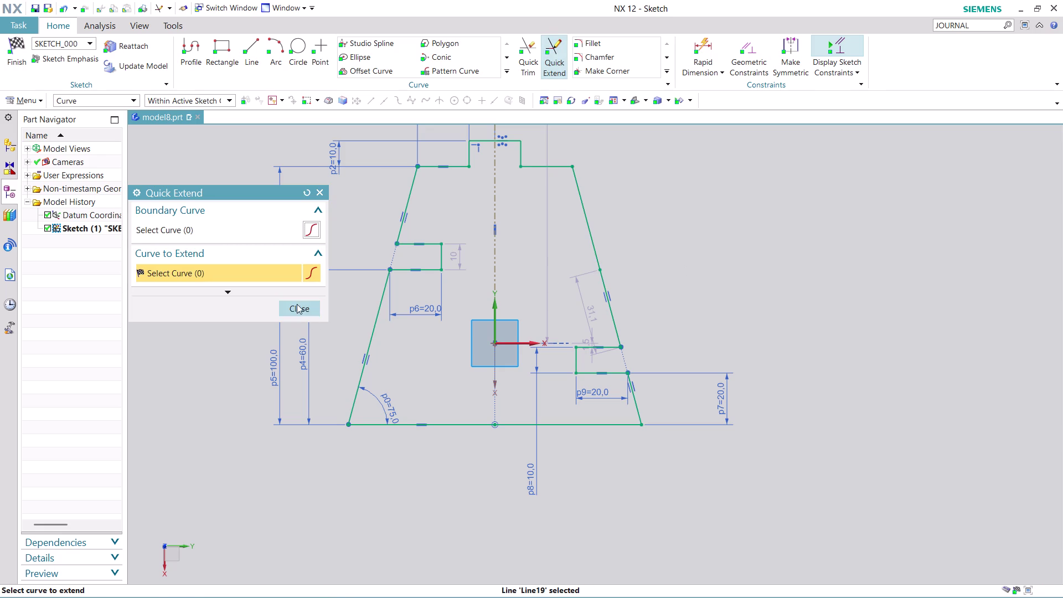
click(298, 303)
scroll(down, 3)
Finish the sketch, return to modeling and start an Extrude of the profile.
scroll(up, 3)
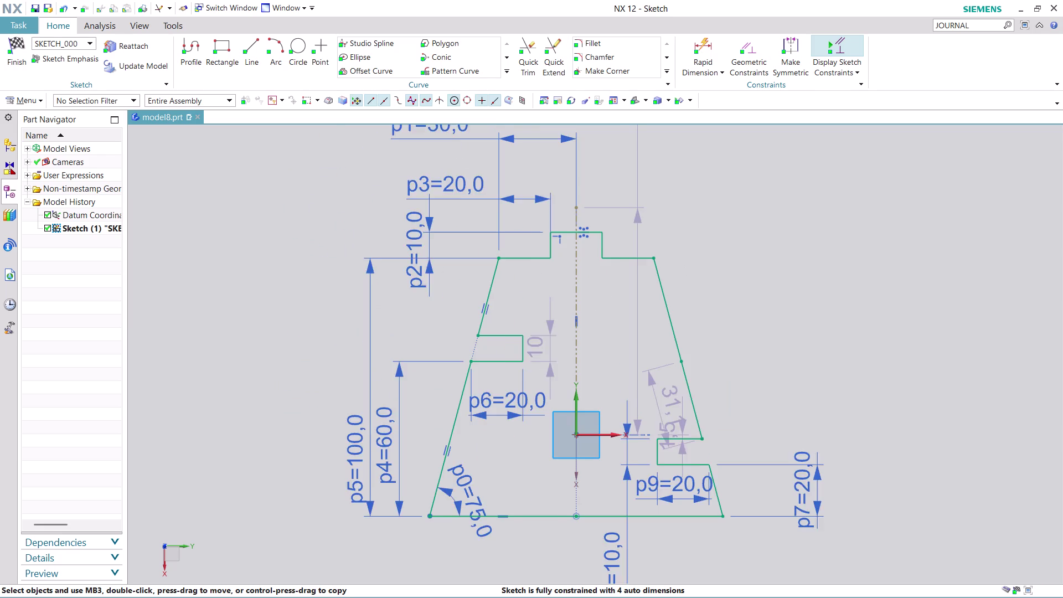
scroll(down, 3)
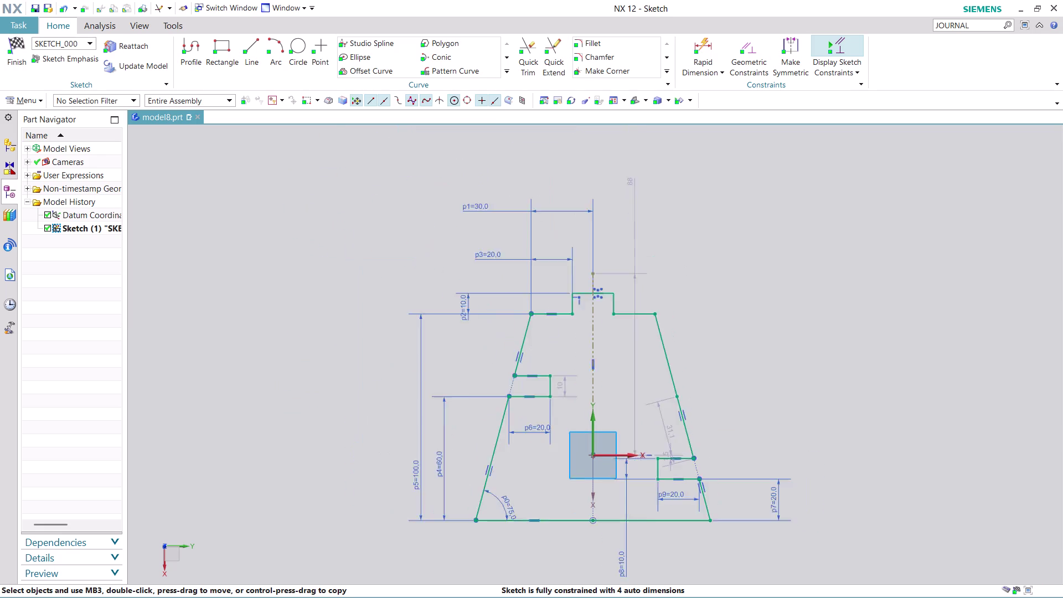
scroll(down, 3)
scroll(up, 3)
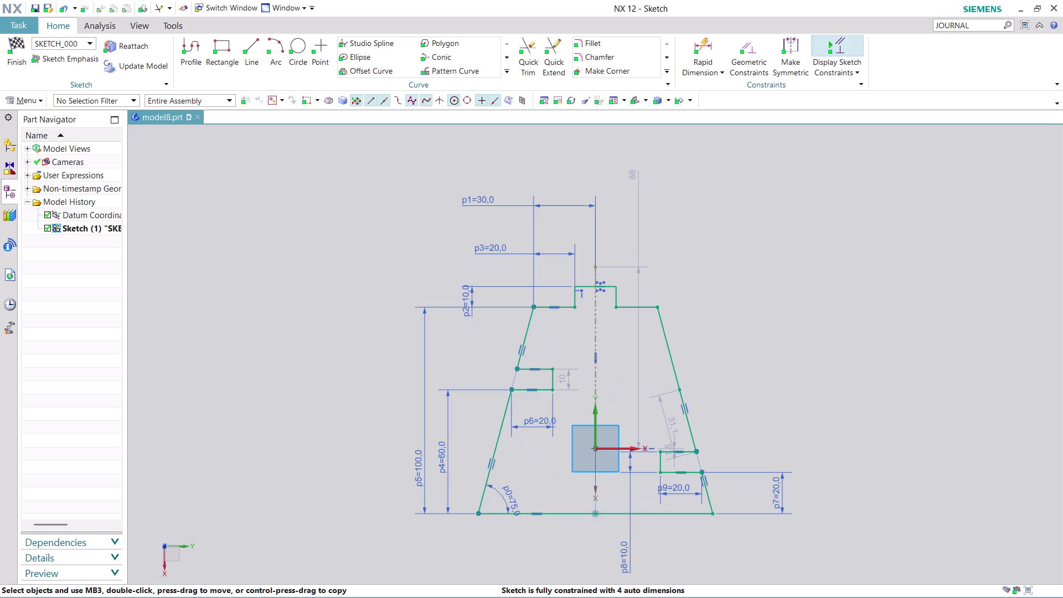
scroll(down, 3)
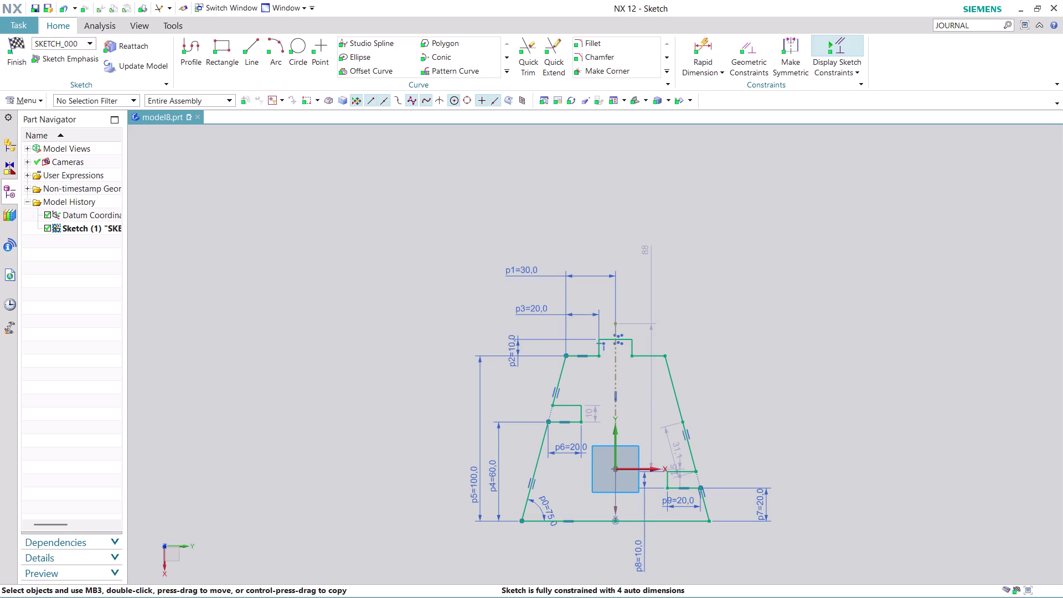
click(13, 64)
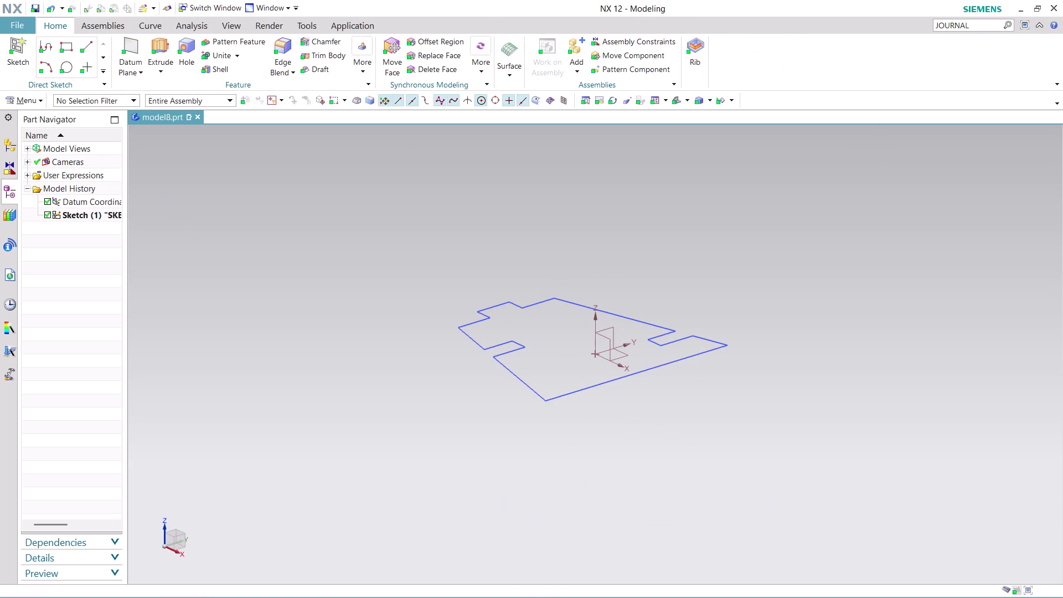
click(158, 46)
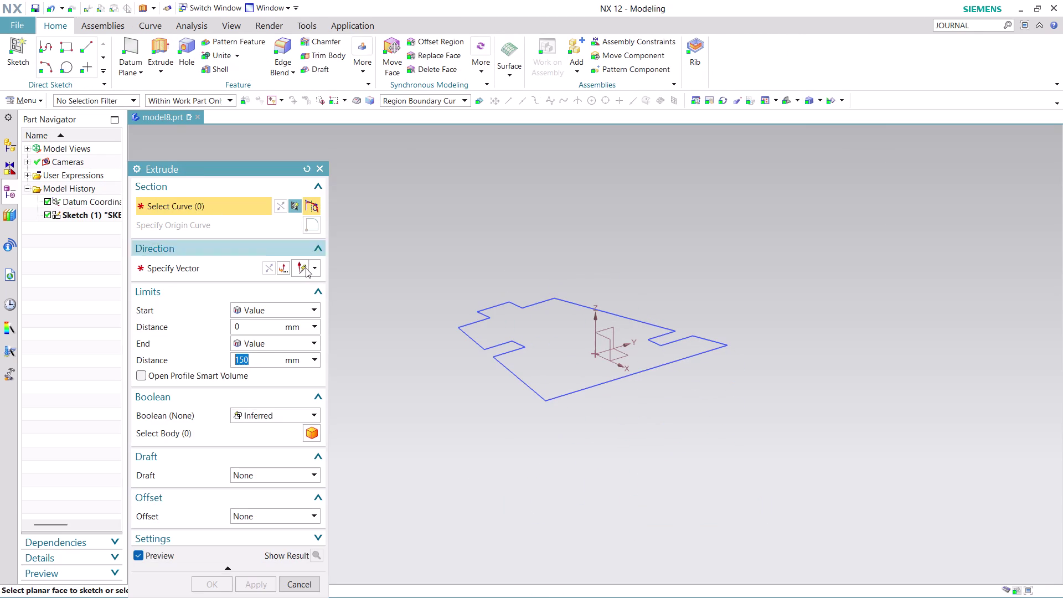
Extrude the sketch profile curves to a 10 mm end distance.
key(1)
key(0)
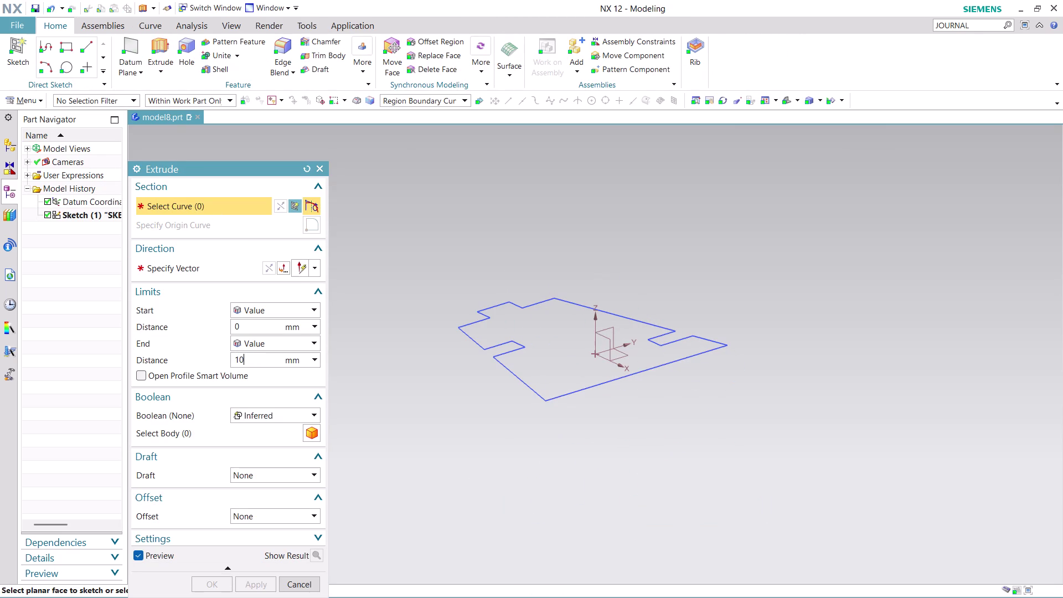
click(548, 346)
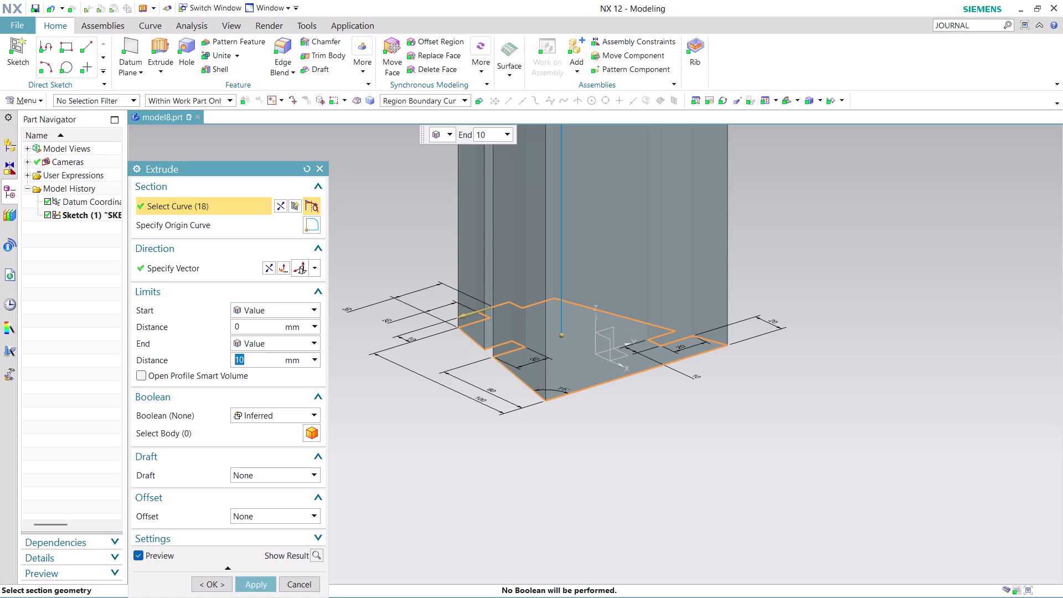
click(258, 584)
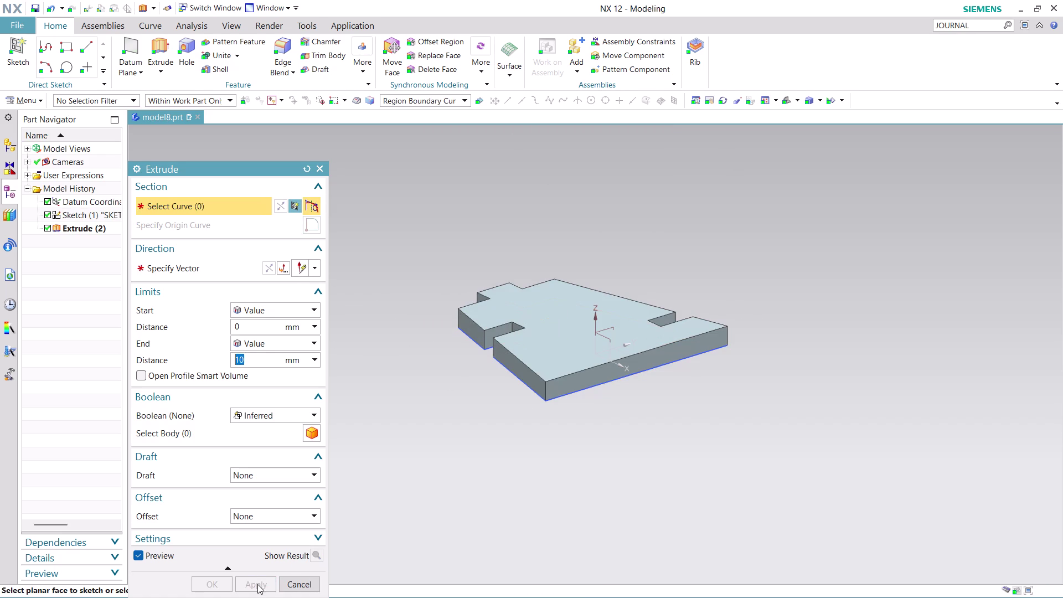
click(298, 581)
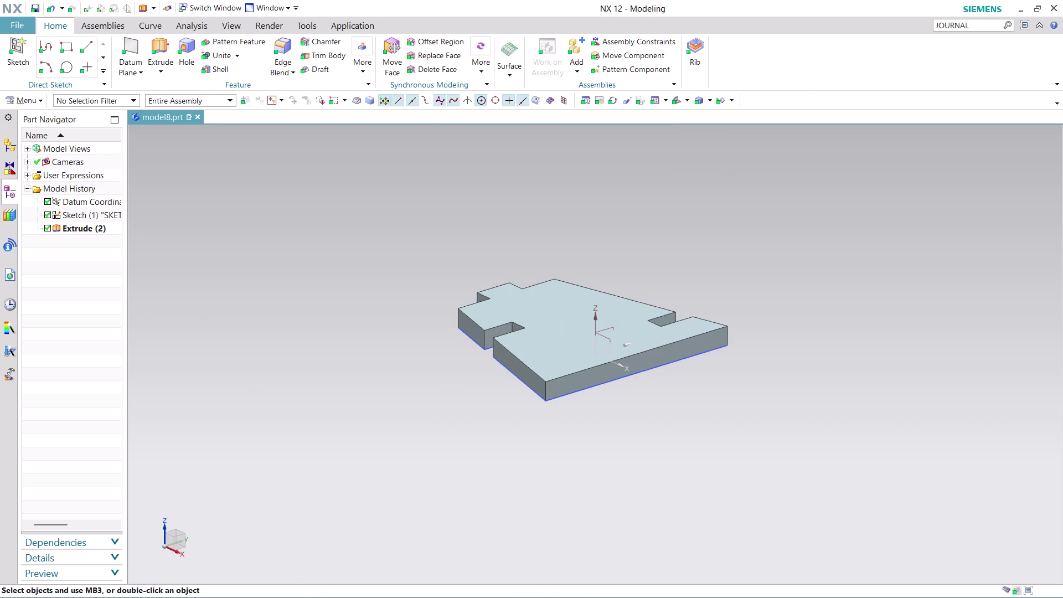
Hide the sketch curves so only the solid is visible.
middle_drag(762, 288, 656, 389)
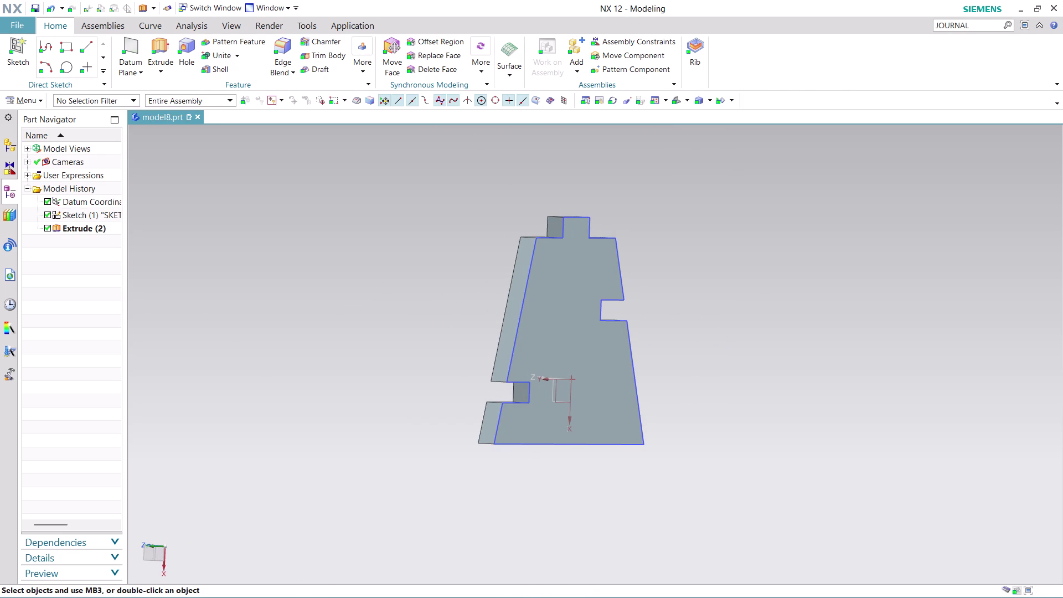
right_click(524, 289)
click(579, 318)
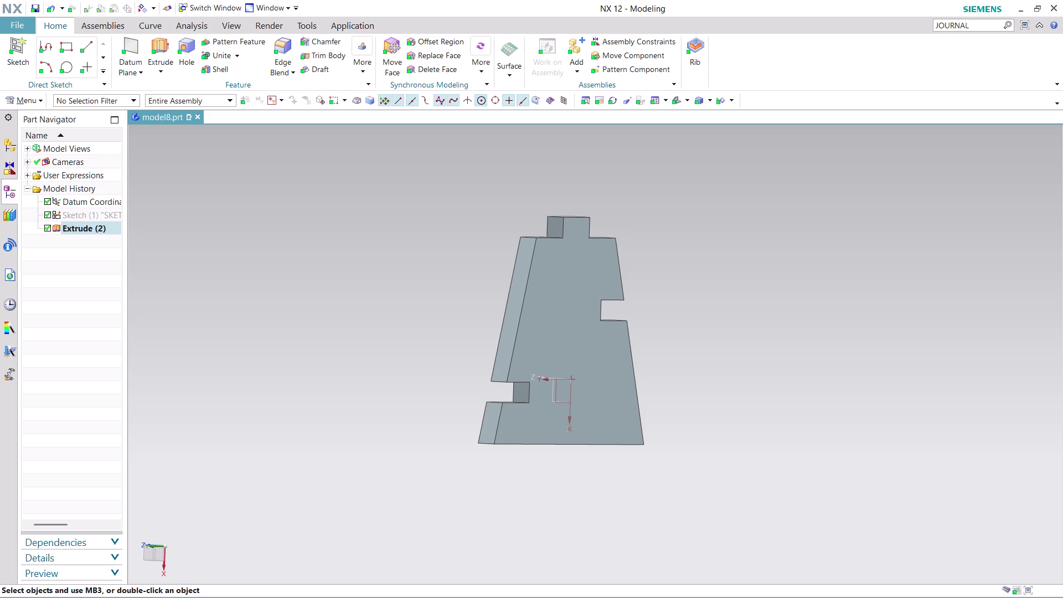
click(232, 26)
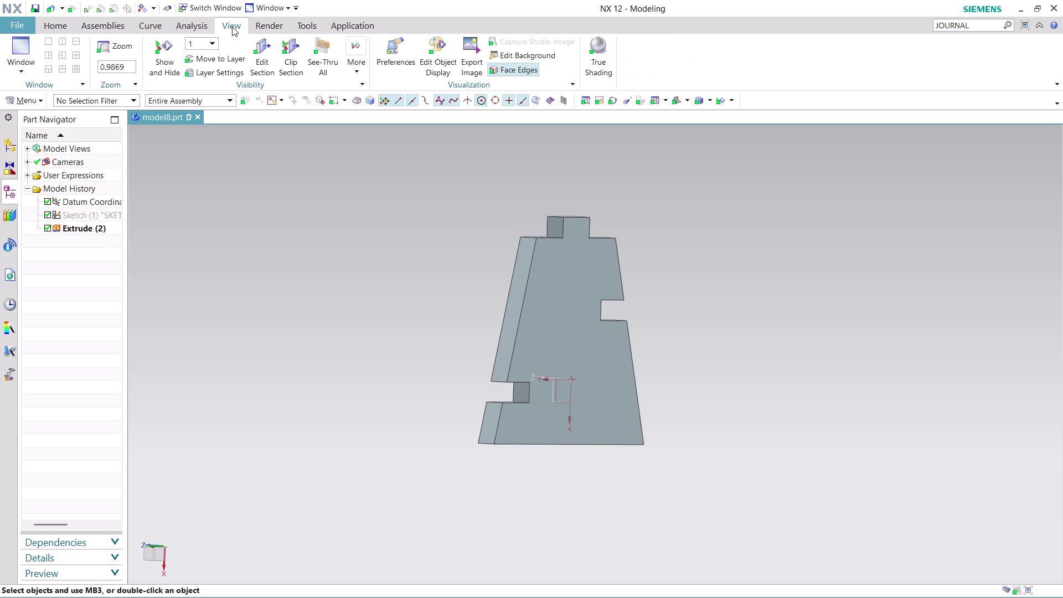
Set the extruded solid's display colour to Orange using Edit Object Display.
click(437, 54)
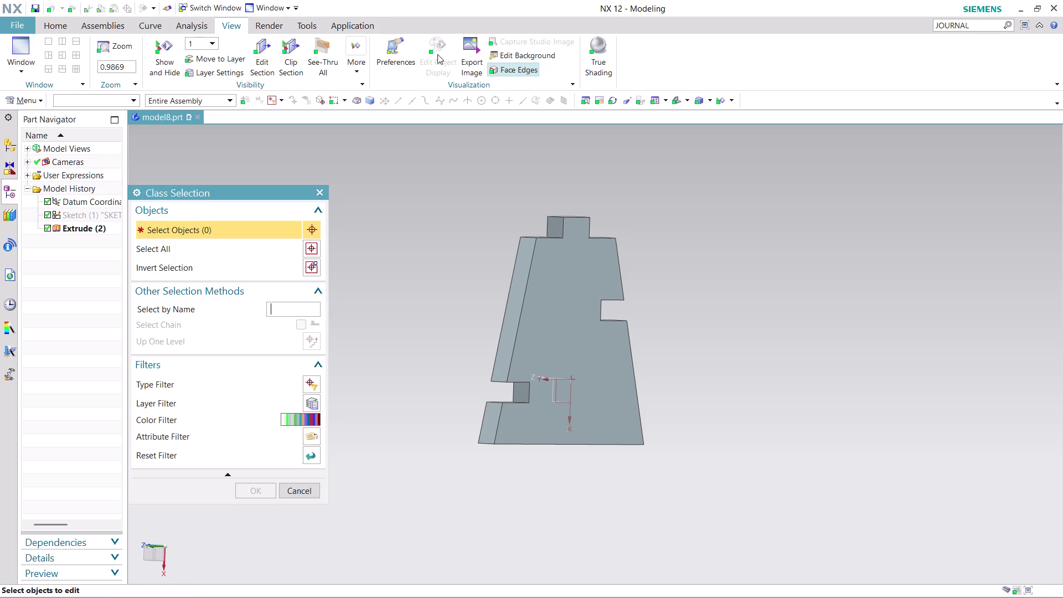
click(531, 309)
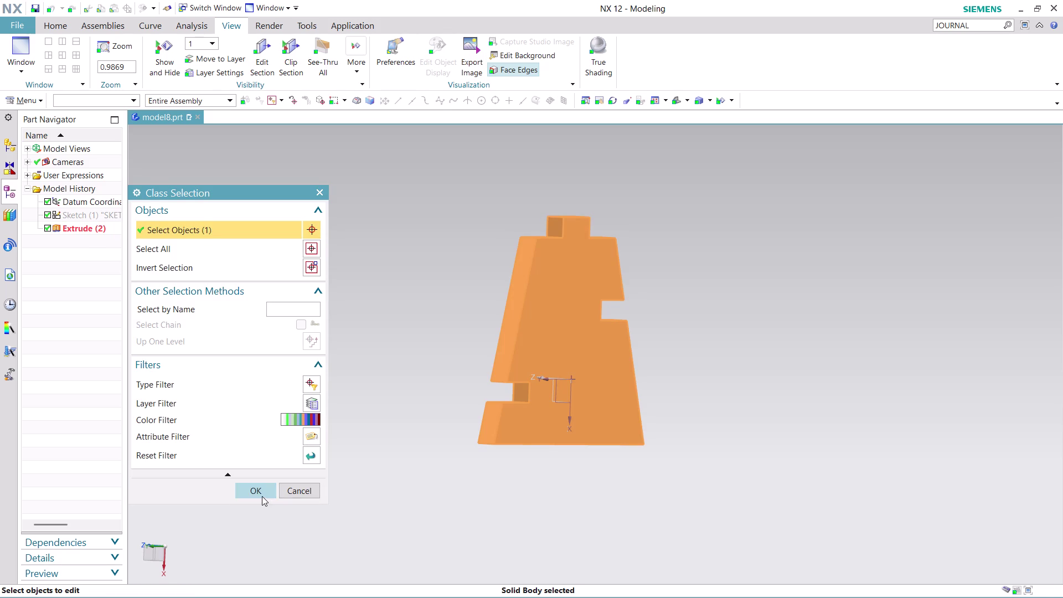
click(261, 494)
click(295, 266)
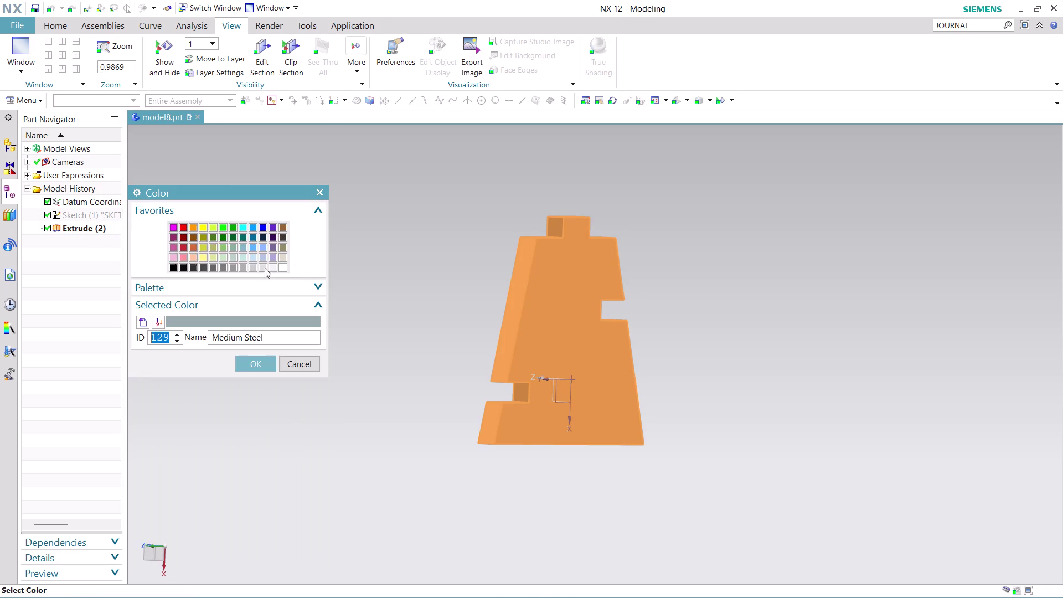
click(195, 228)
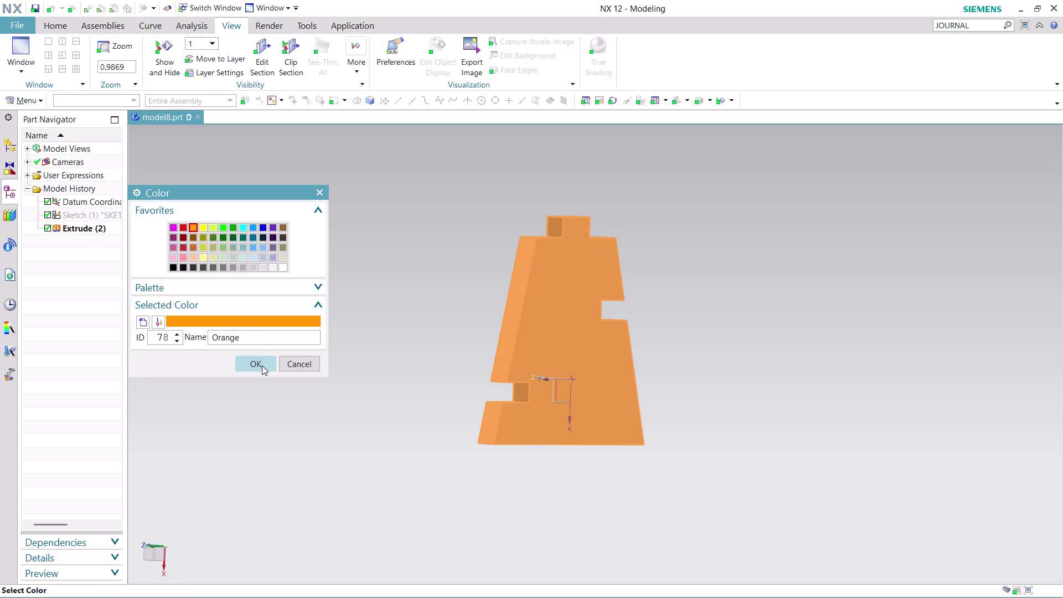
click(262, 365)
click(257, 543)
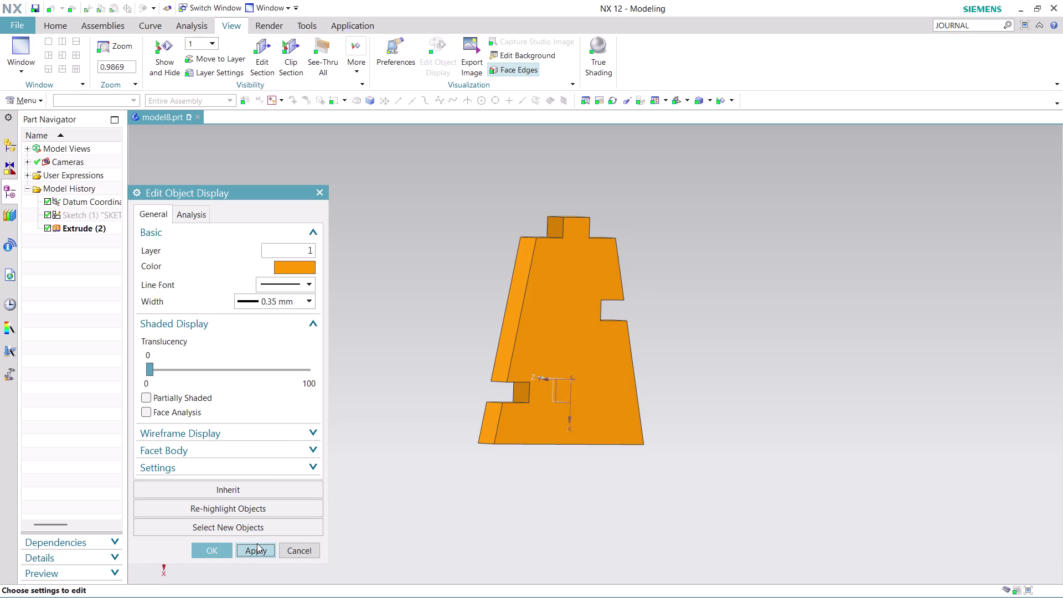
click(220, 551)
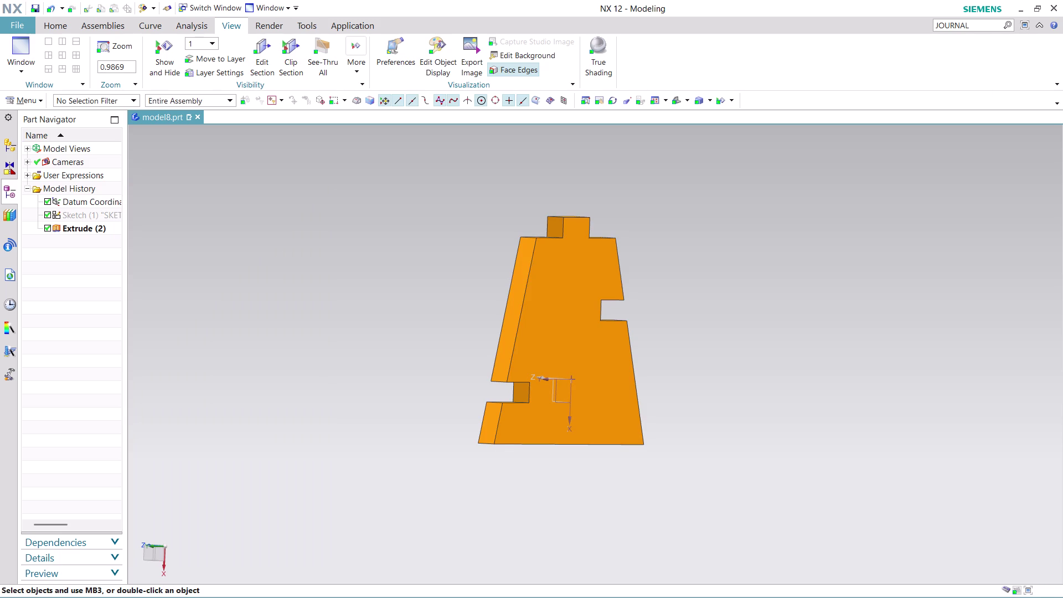
click(986, 26)
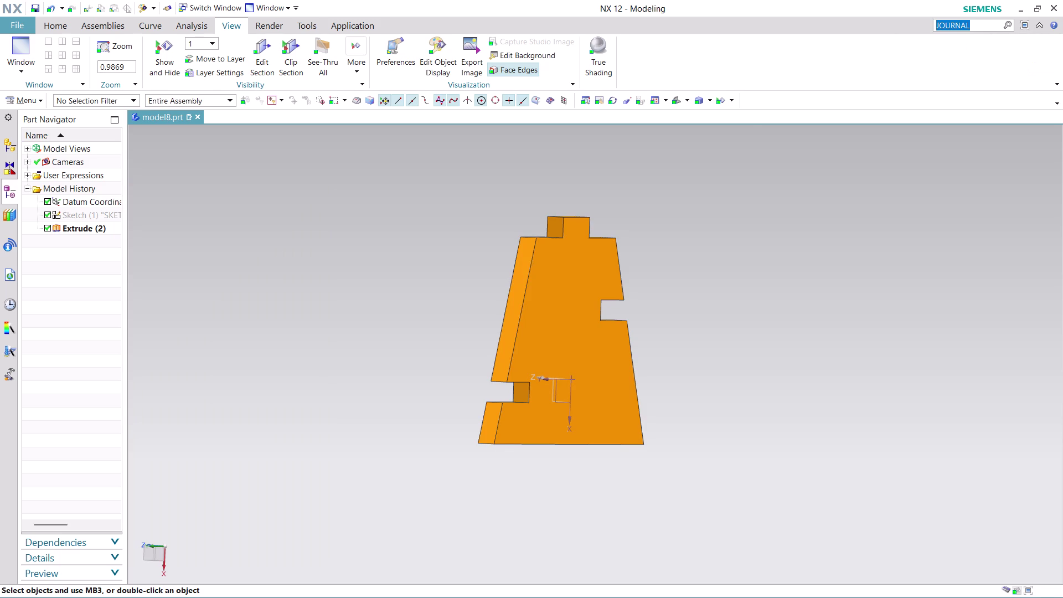
Stop journal recording via Tools > Journal and begin saving with Ctrl+S.
key(Return)
scroll(down, 3)
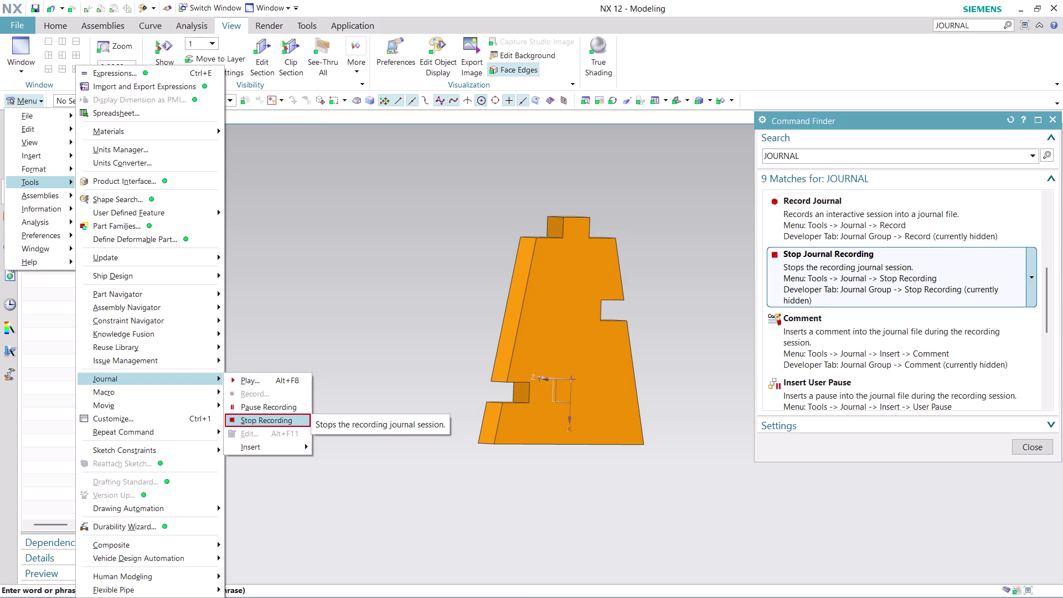
click(847, 278)
click(846, 278)
click(846, 278)
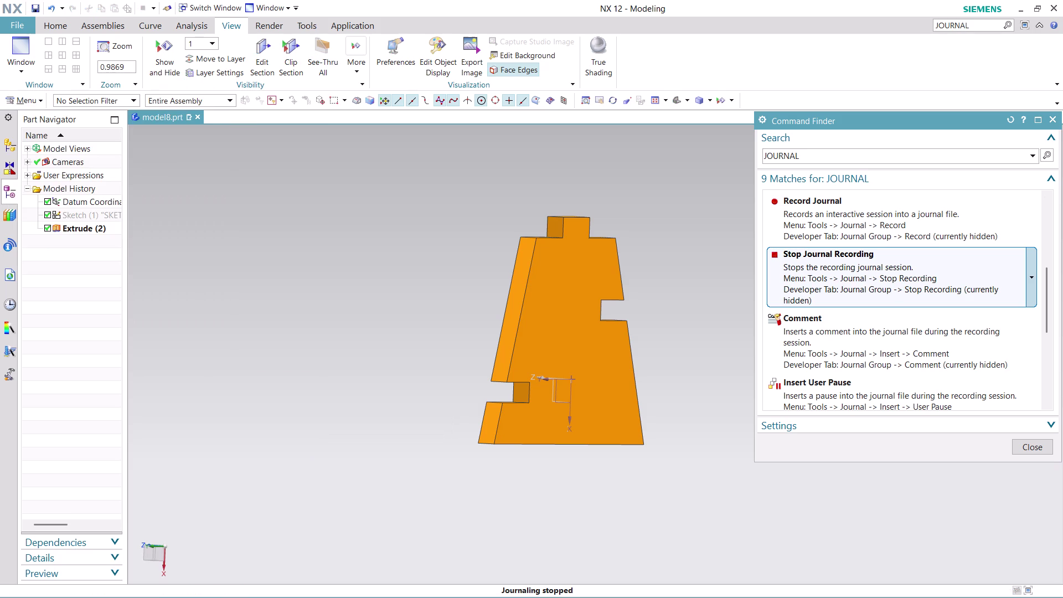
click(1026, 443)
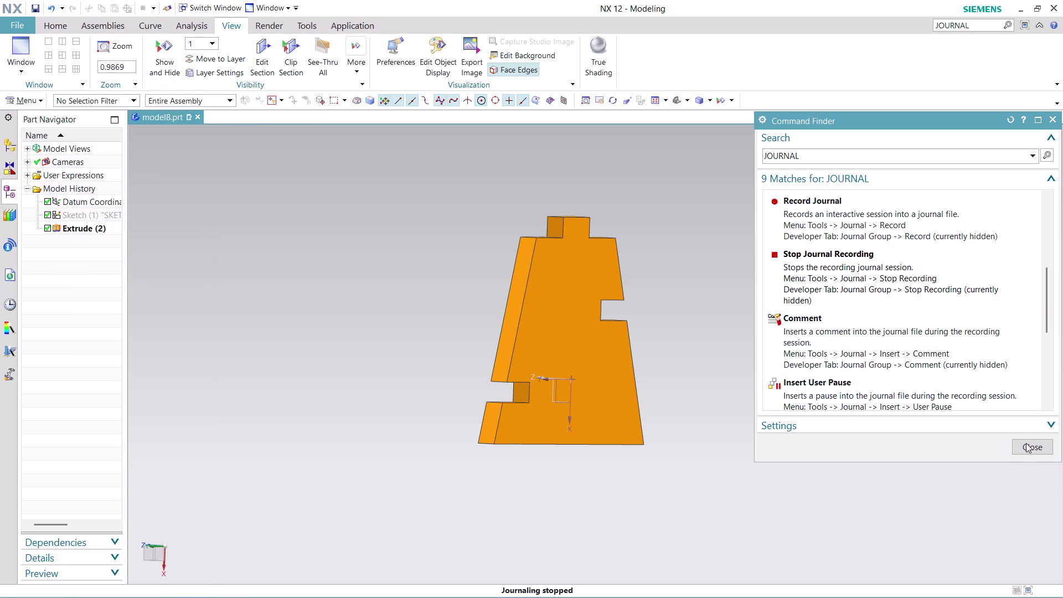
key(ctrl+s)
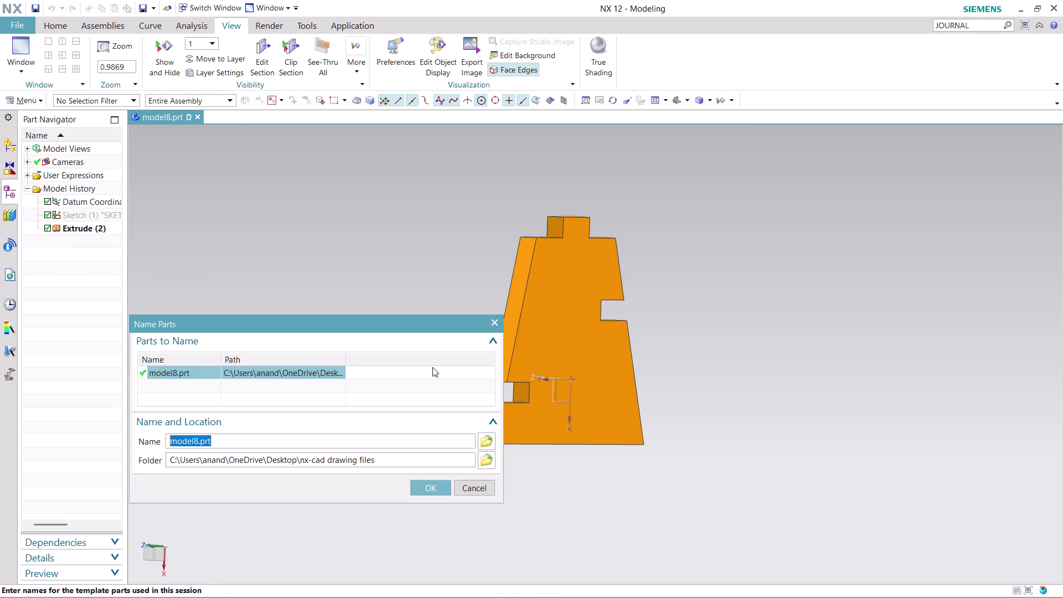
Name the part file 'ASSEMBLY 10 PART 3' and save it.
click(486, 437)
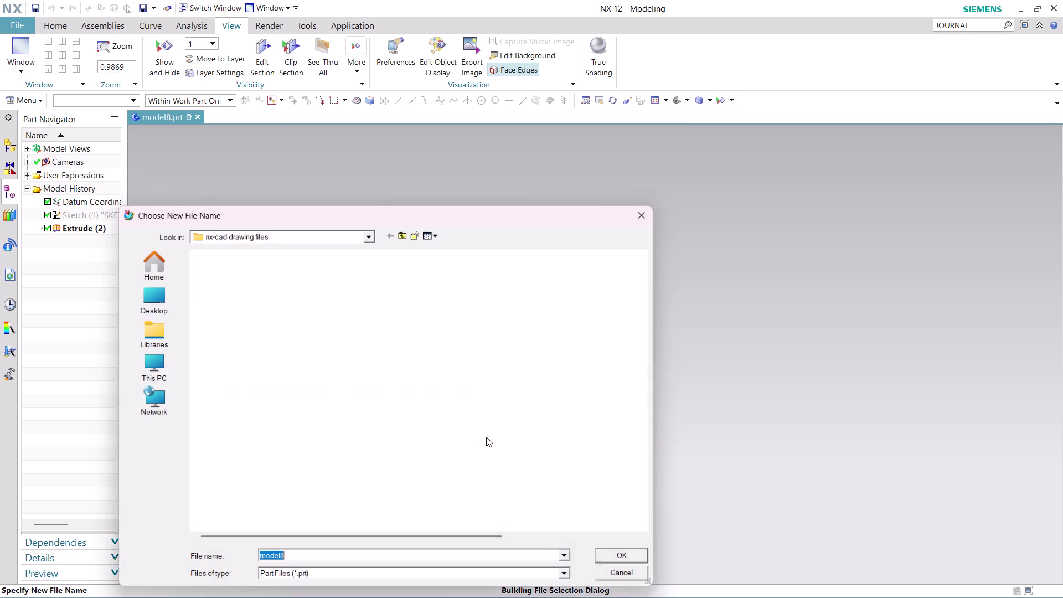
text(A)
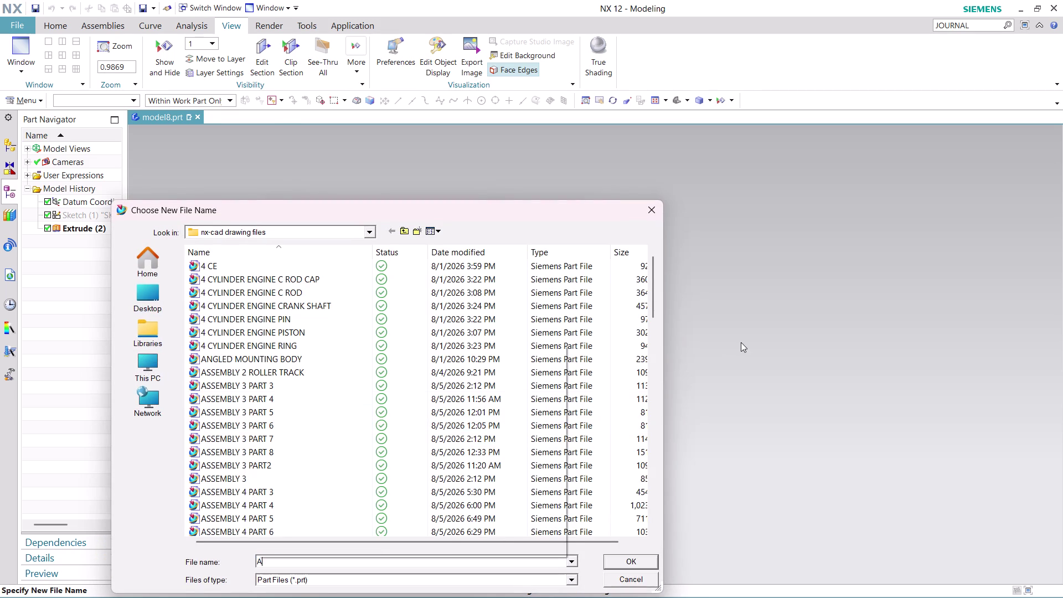
text(SS)
text(EM)
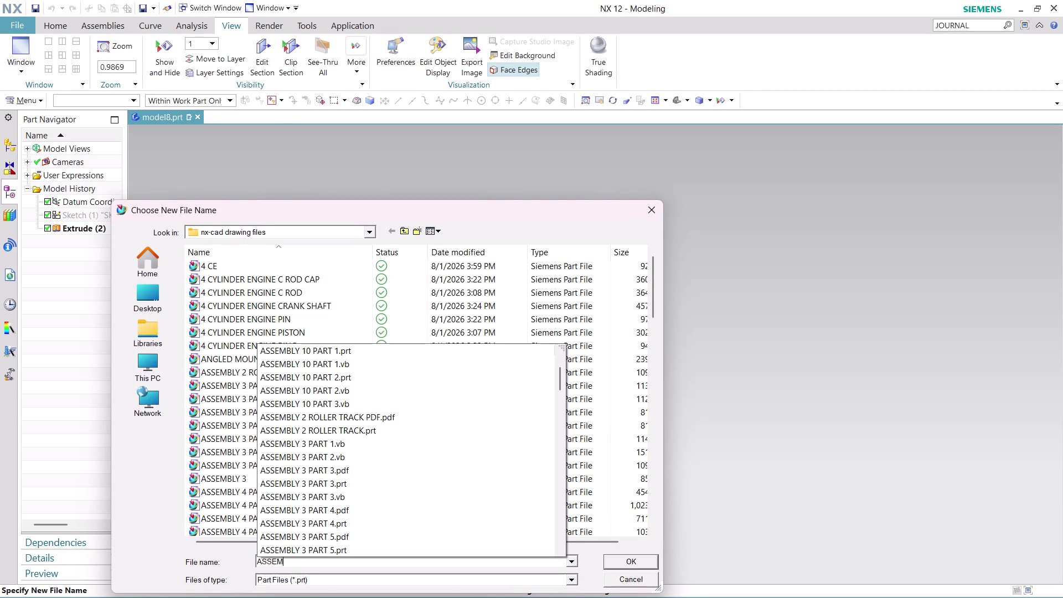
text(BLY)
key(space)
text(10 PAR)
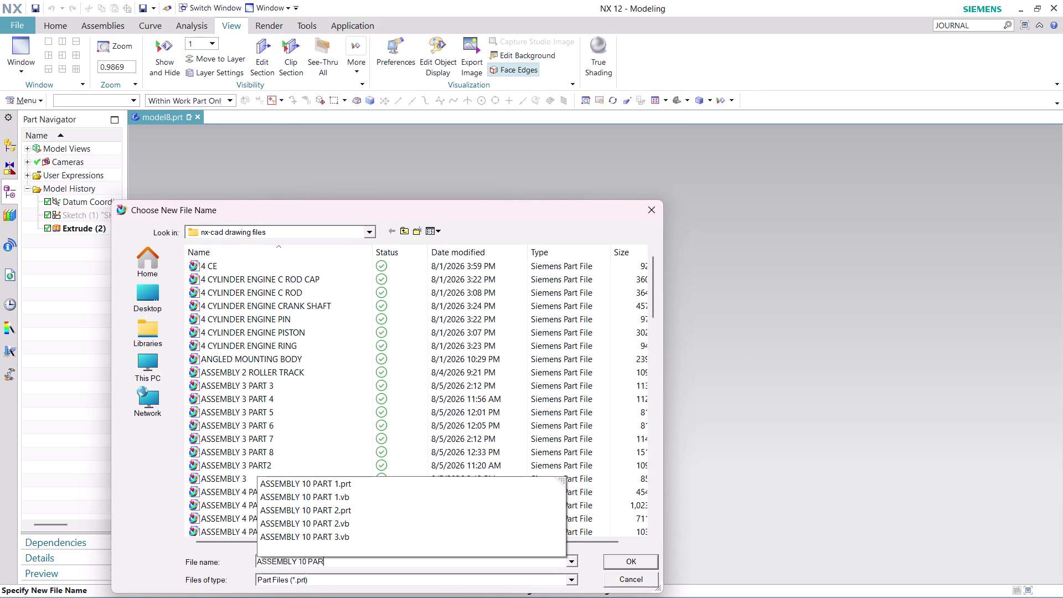
text(T)
key(space)
key(3)
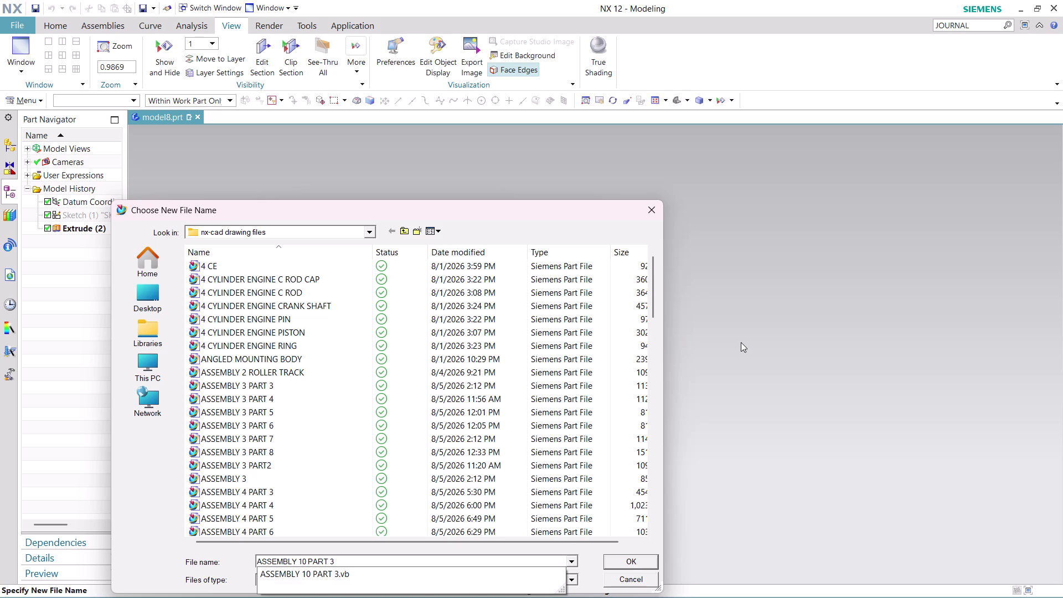
key(Return)
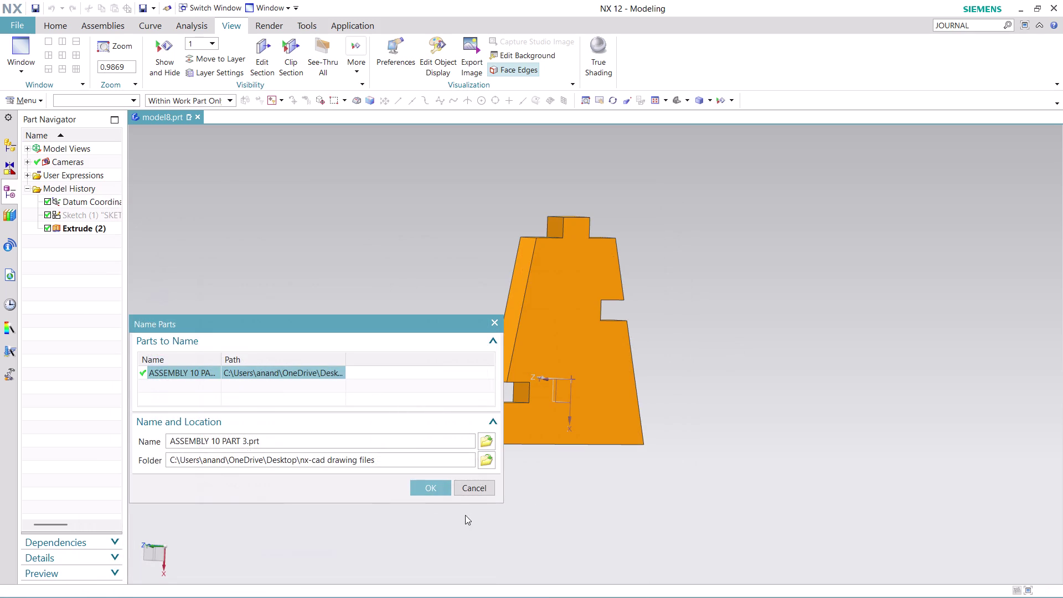
click(422, 487)
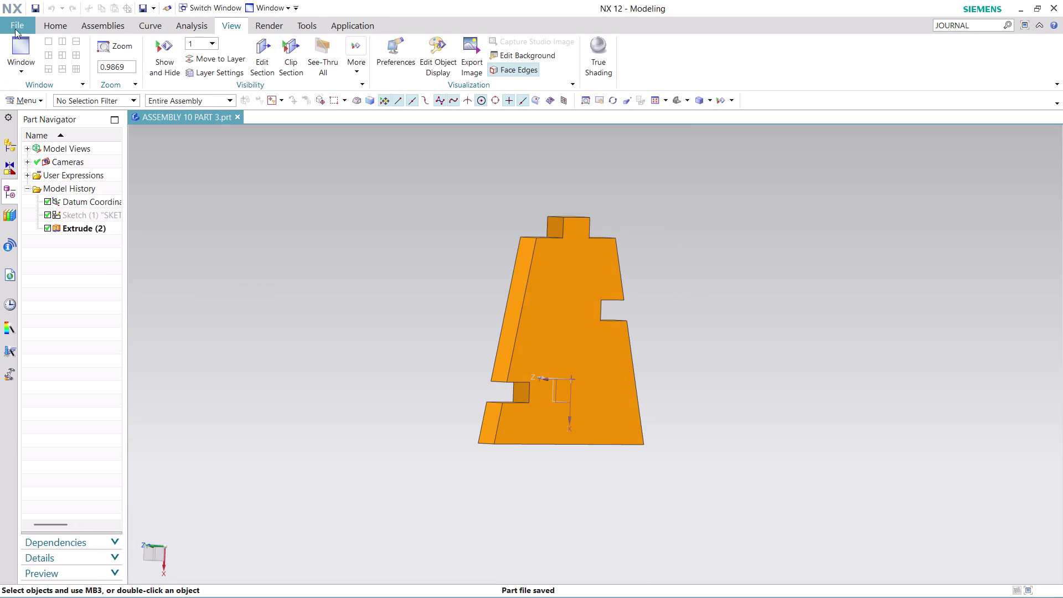
Export the current display to PDF through File > Export > PDF.
click(15, 22)
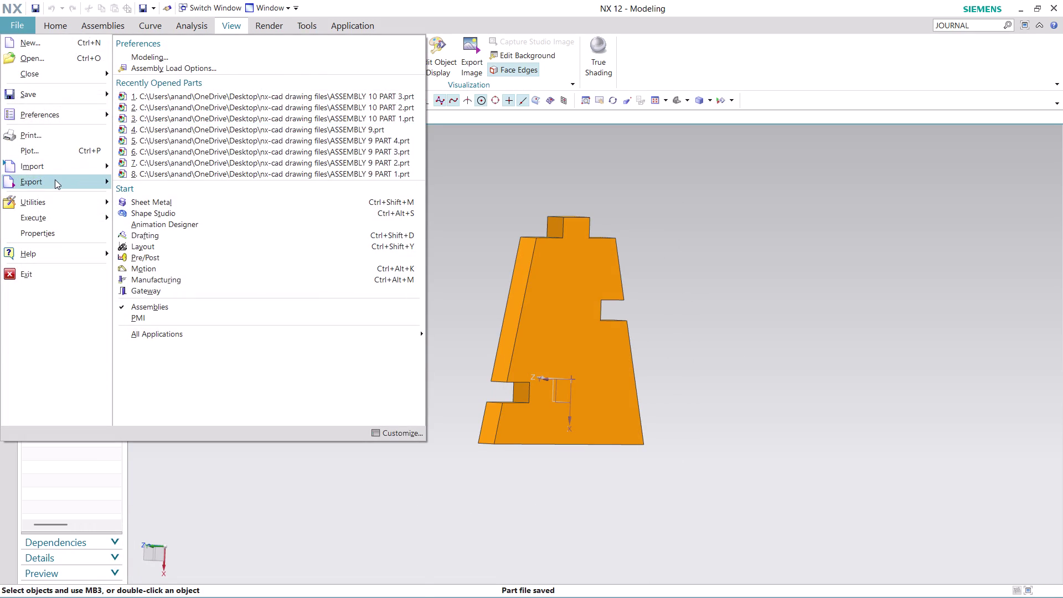
click(206, 175)
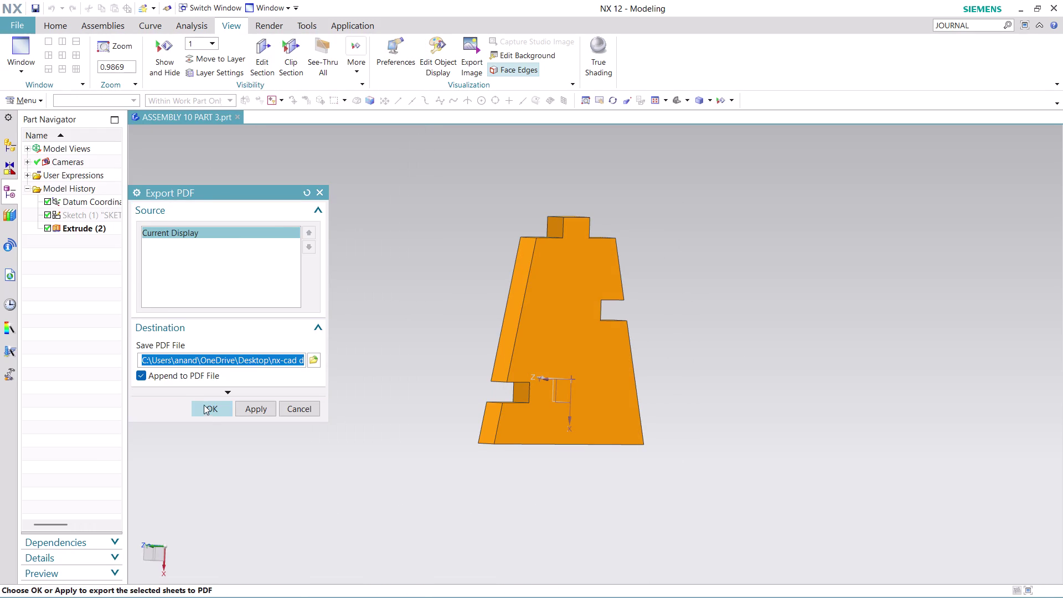
click(206, 407)
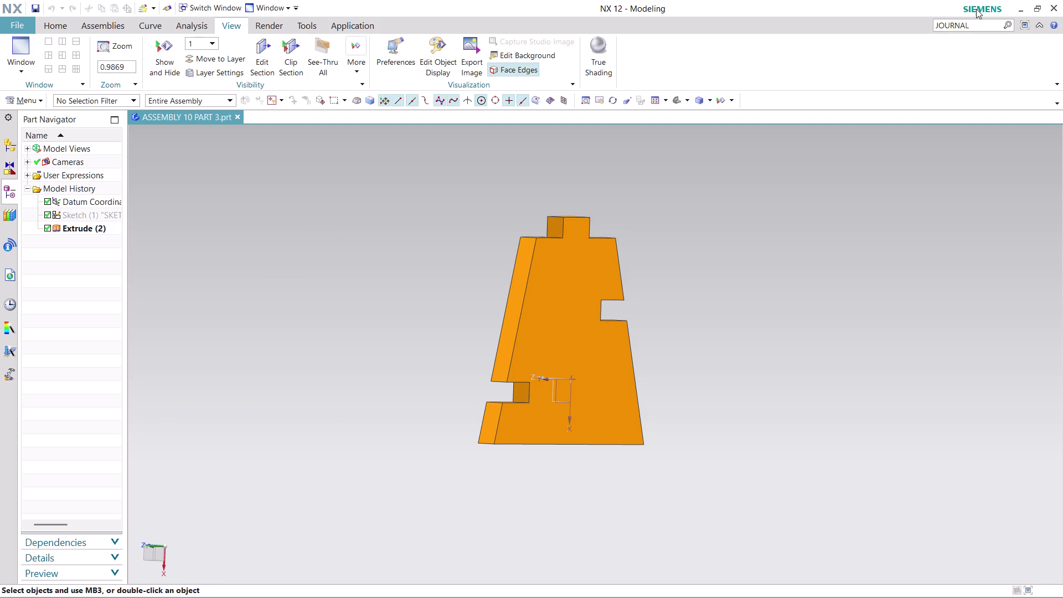